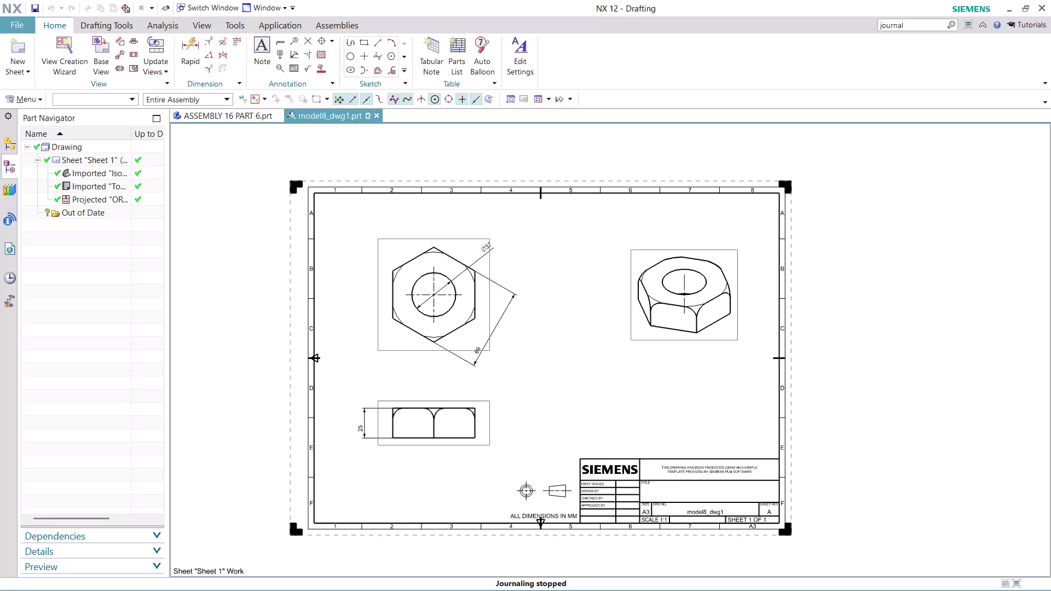
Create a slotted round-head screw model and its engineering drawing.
Close the nut drawing with all its components via Close Part > Part and Components.
click(376, 115)
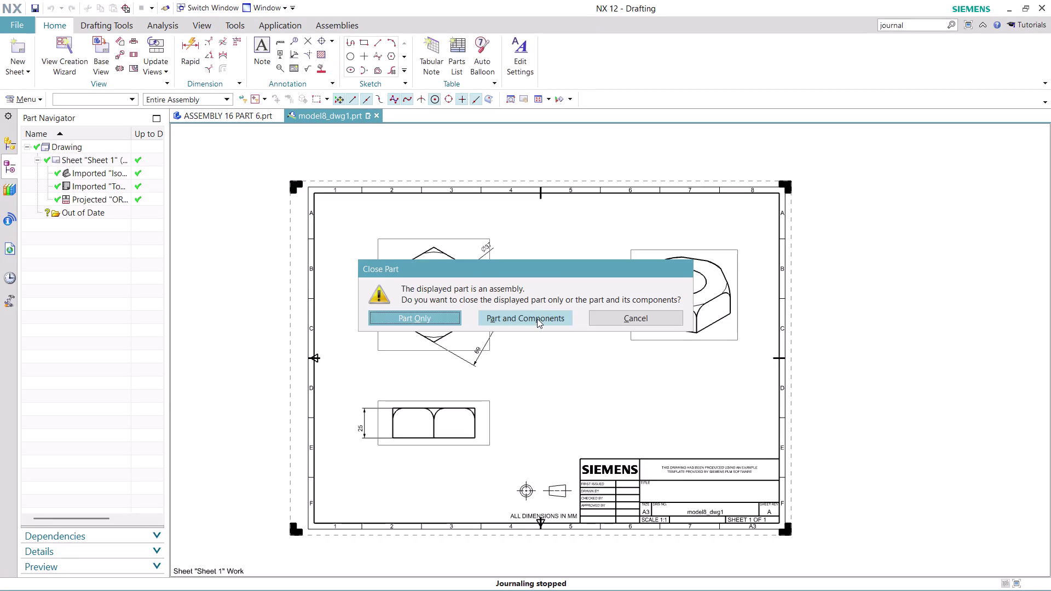
click(537, 319)
click(547, 328)
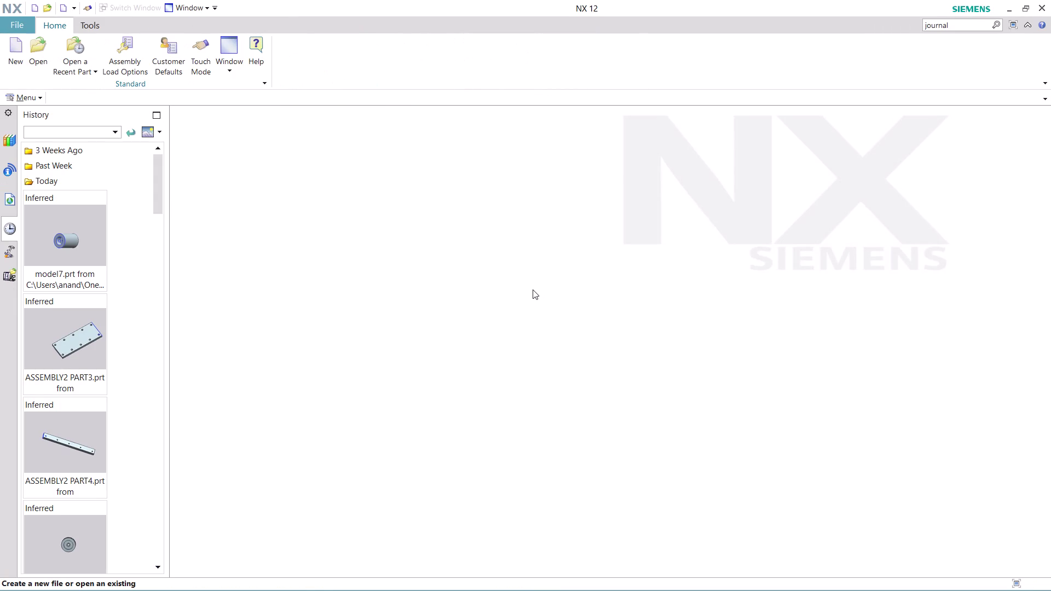
Find Record Journal through Command Finder and accept the recording warning.
click(958, 27)
key(Return)
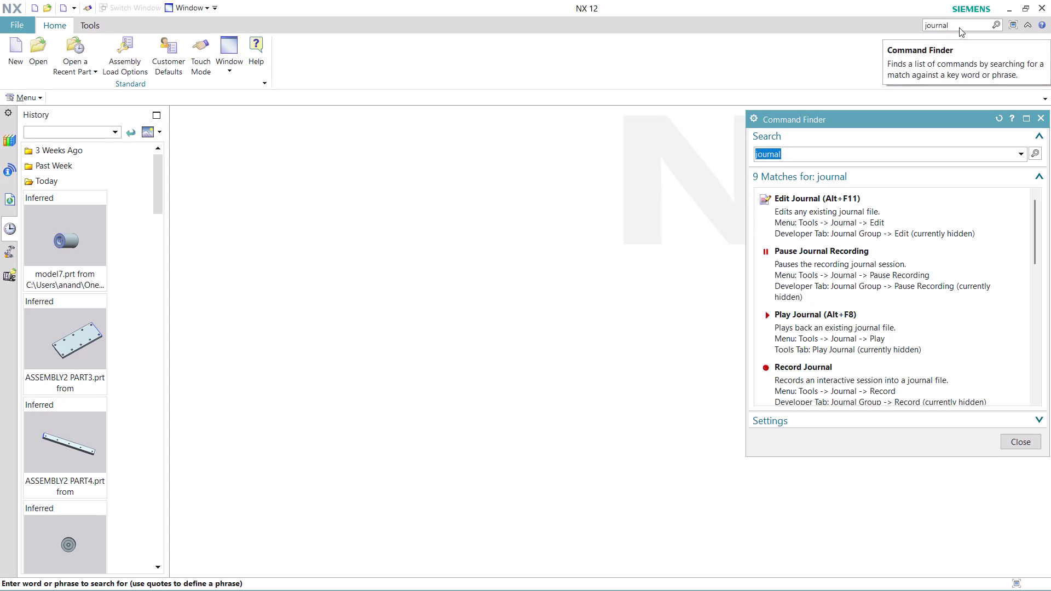
scroll(down, 3)
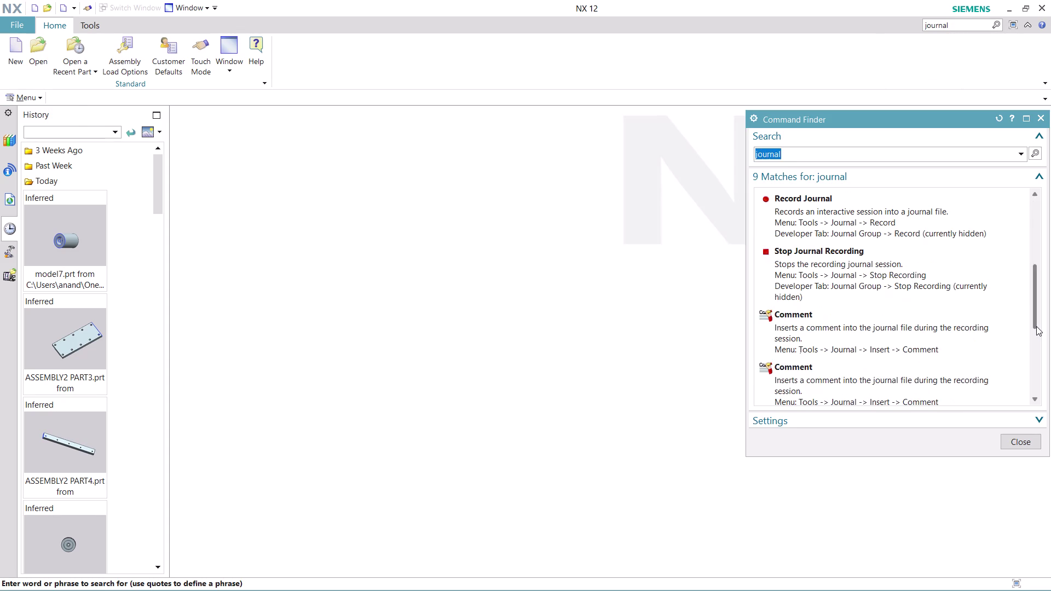
click(830, 219)
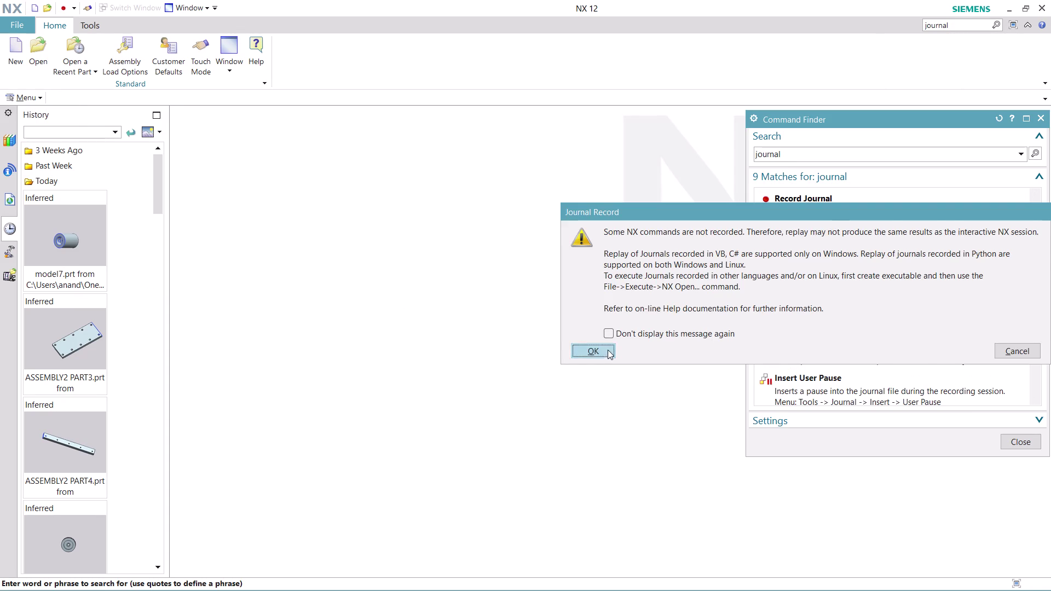
click(607, 349)
Name the journal file 'ASSEMBLY 16 PART 7' and start recording.
text(A)
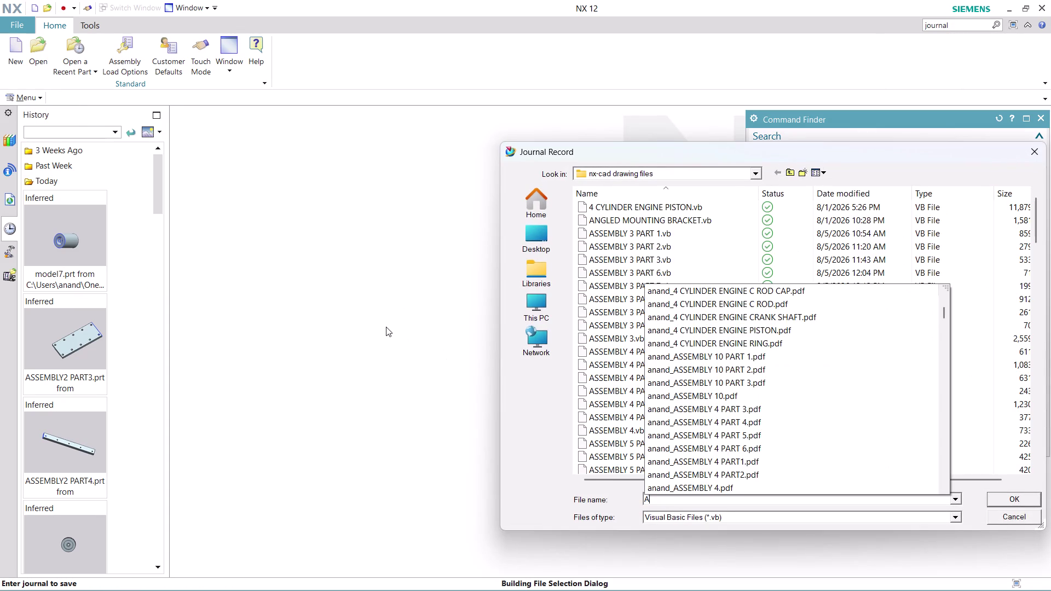
text(SS)
text(EMB)
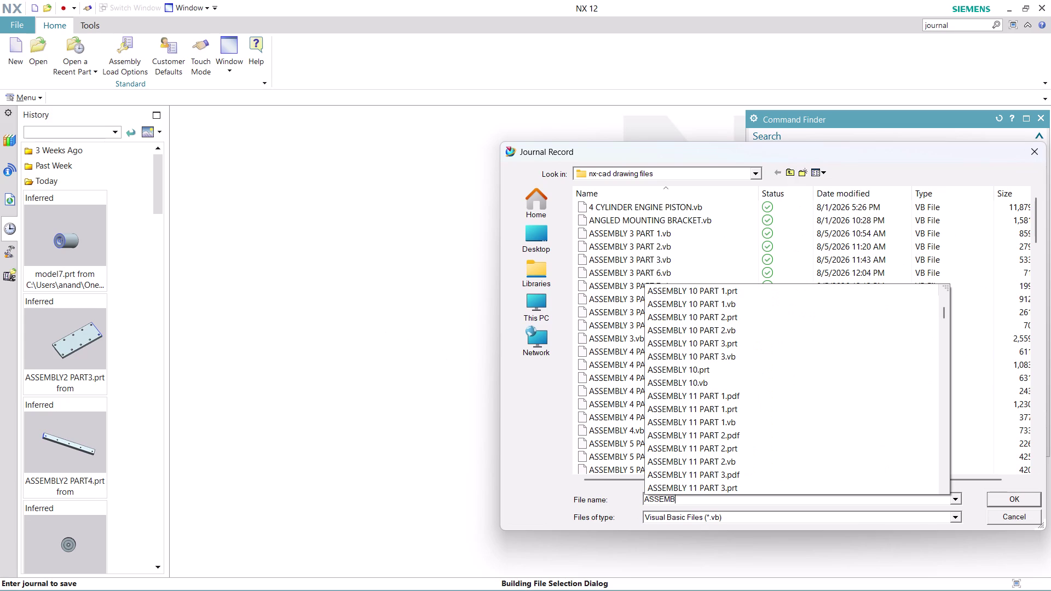
text(LY 1)
text(6)
key(space)
text(PAR)
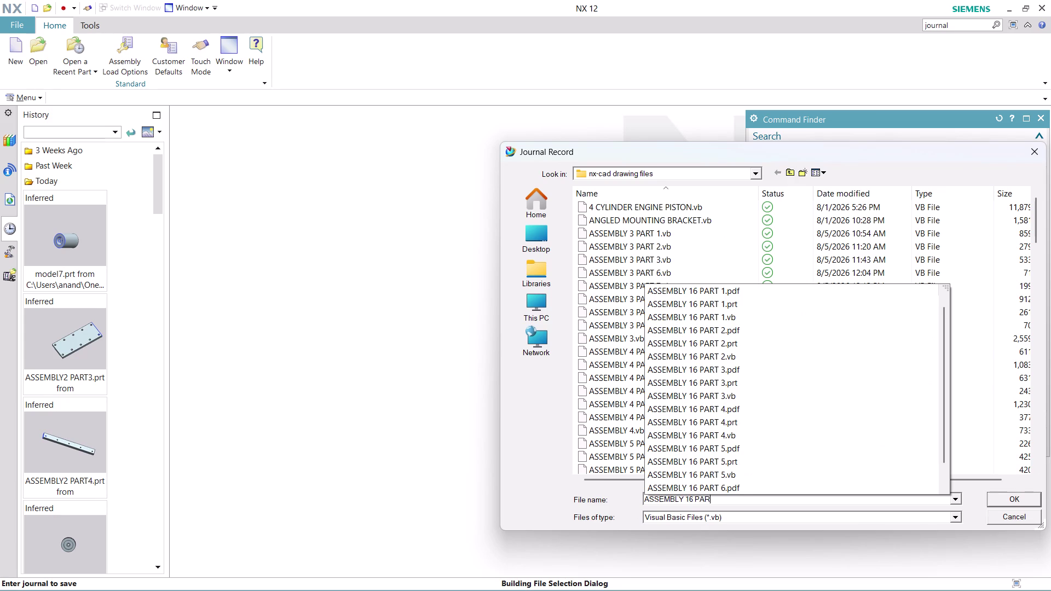
text(T)
key(space)
key(7)
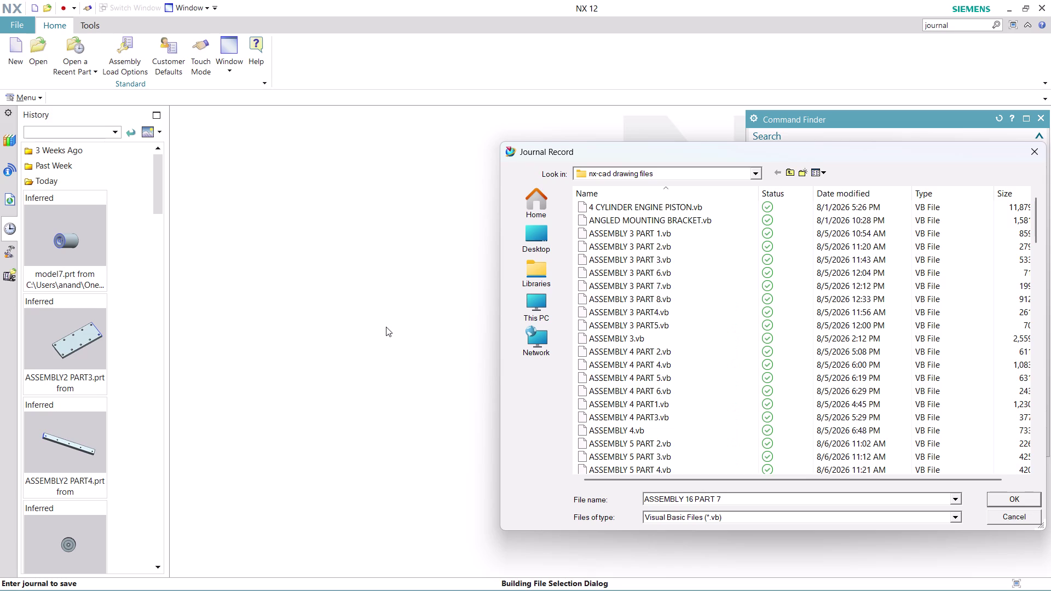
key(Return)
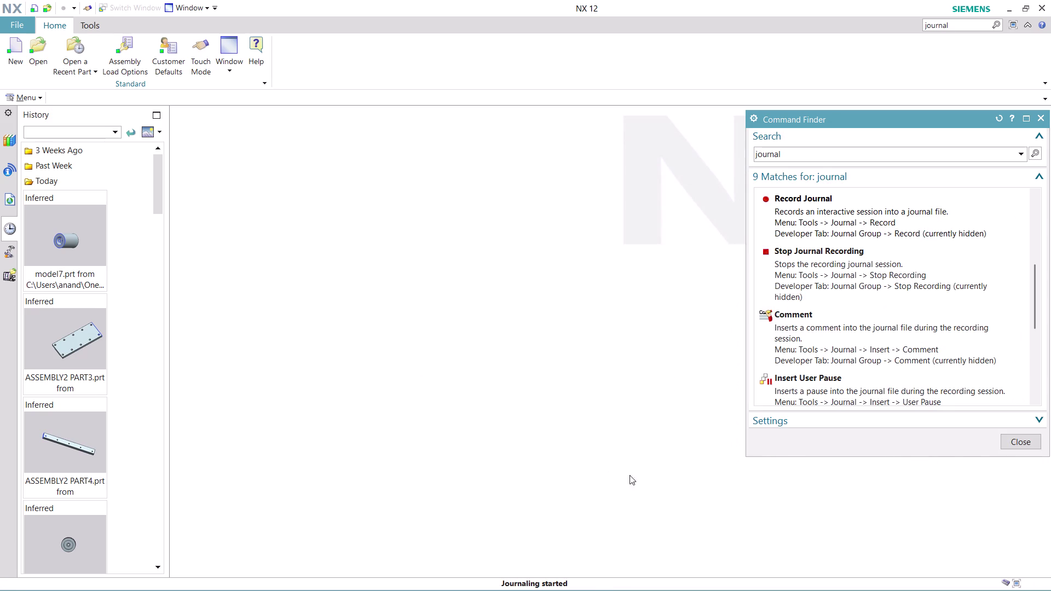
click(1019, 442)
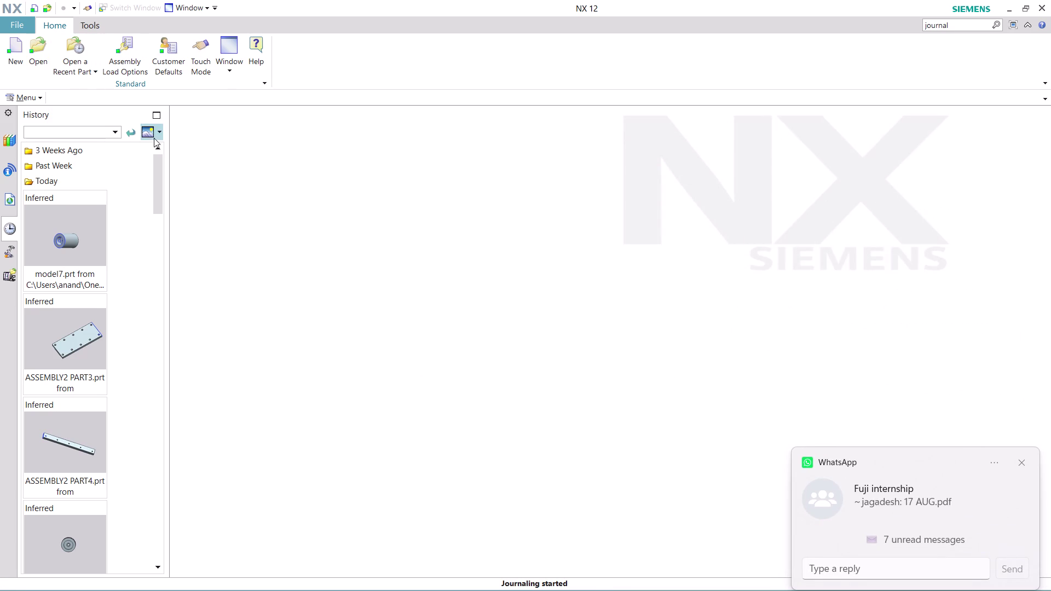
Create model part model8 from the millimetre Model template.
click(12, 60)
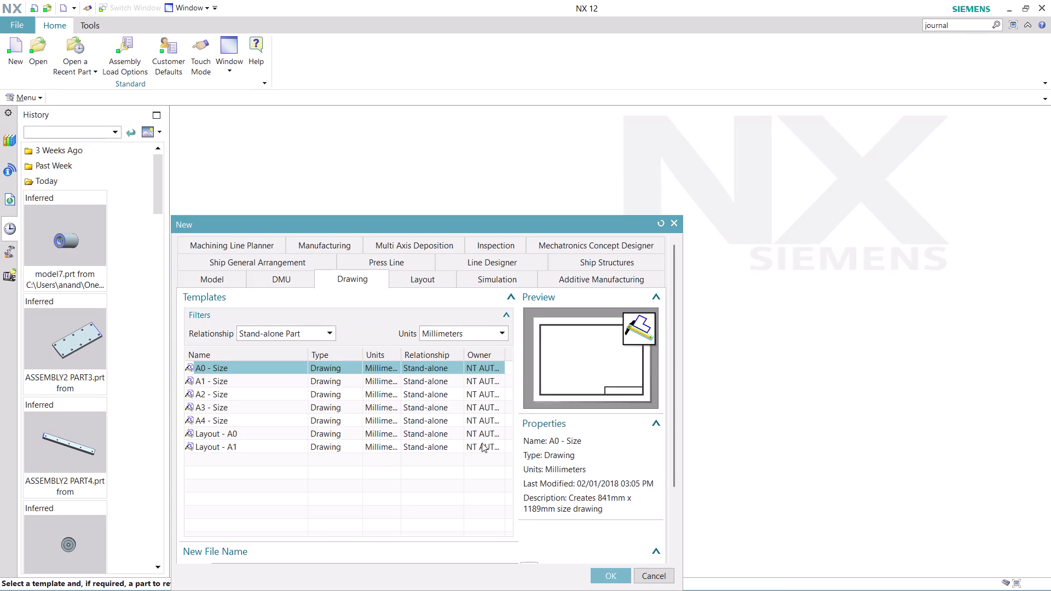
click(208, 280)
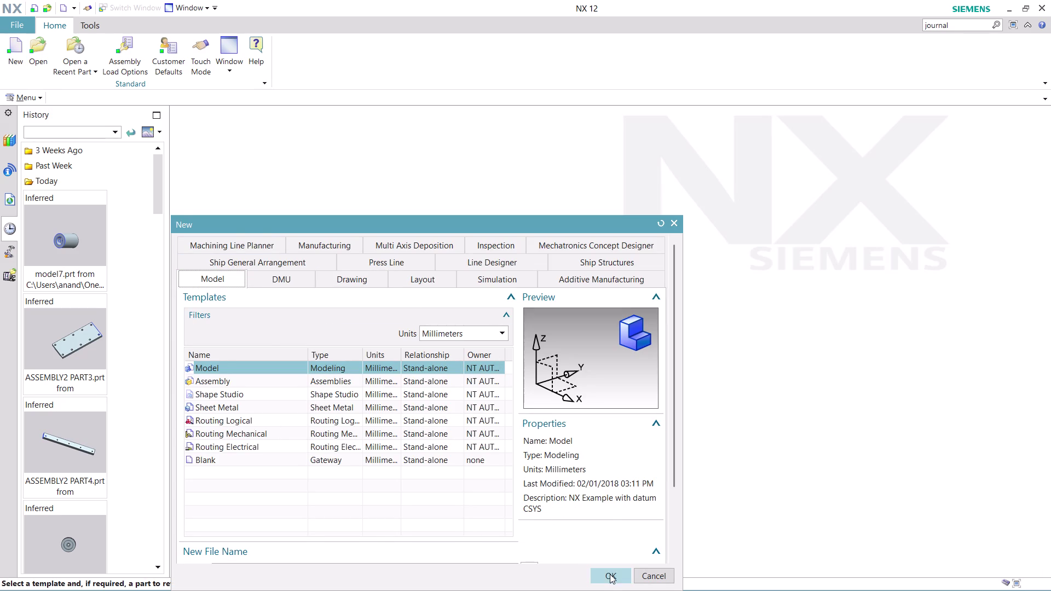
click(606, 577)
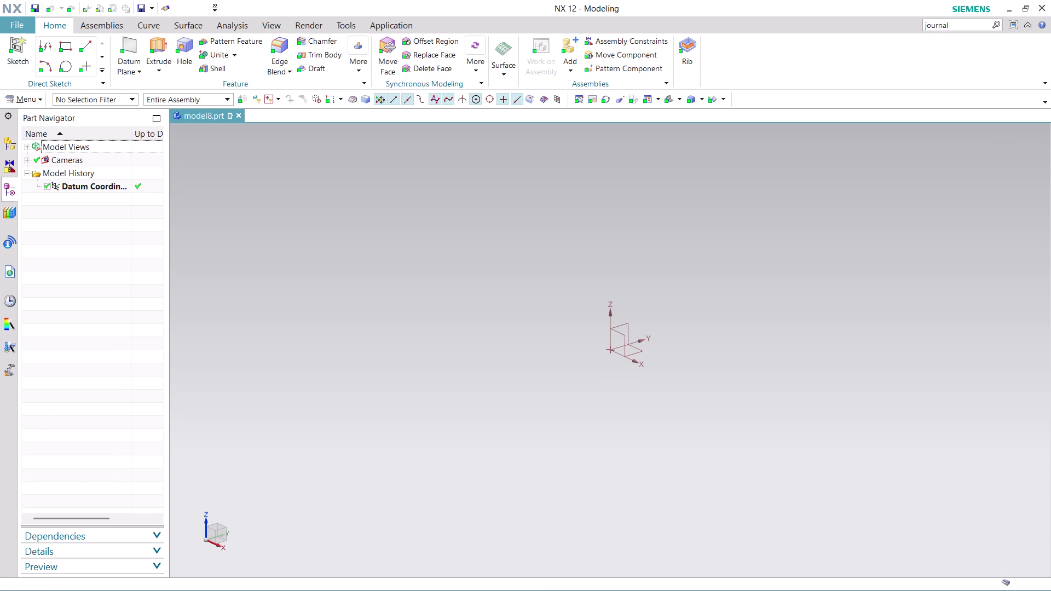
click(22, 100)
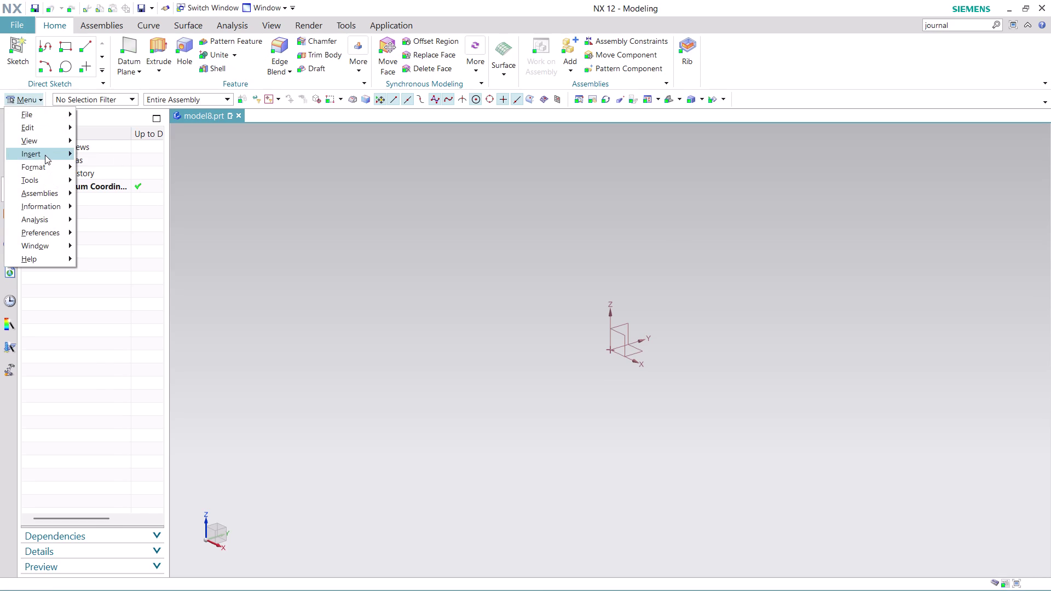
Create Sketch (1) on the XY plane, Y-axis oriented, at the origin.
click(149, 168)
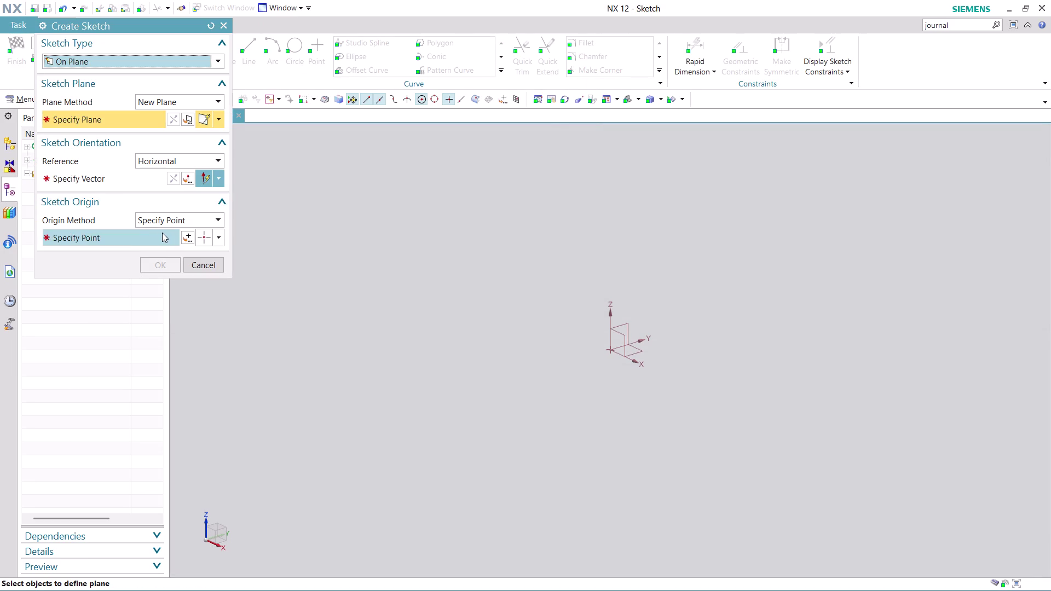
click(637, 350)
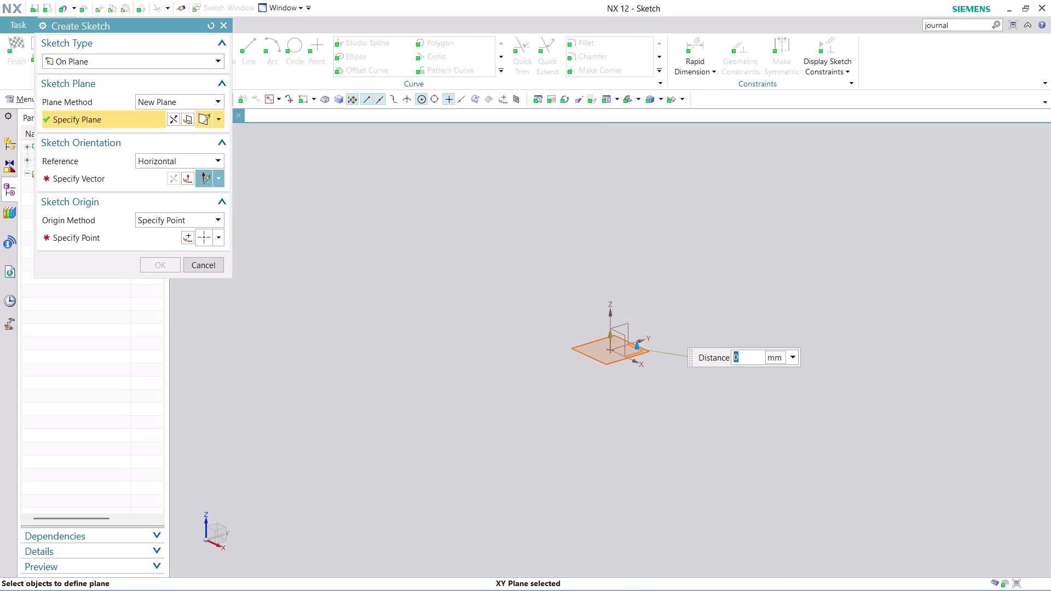
click(128, 186)
click(632, 340)
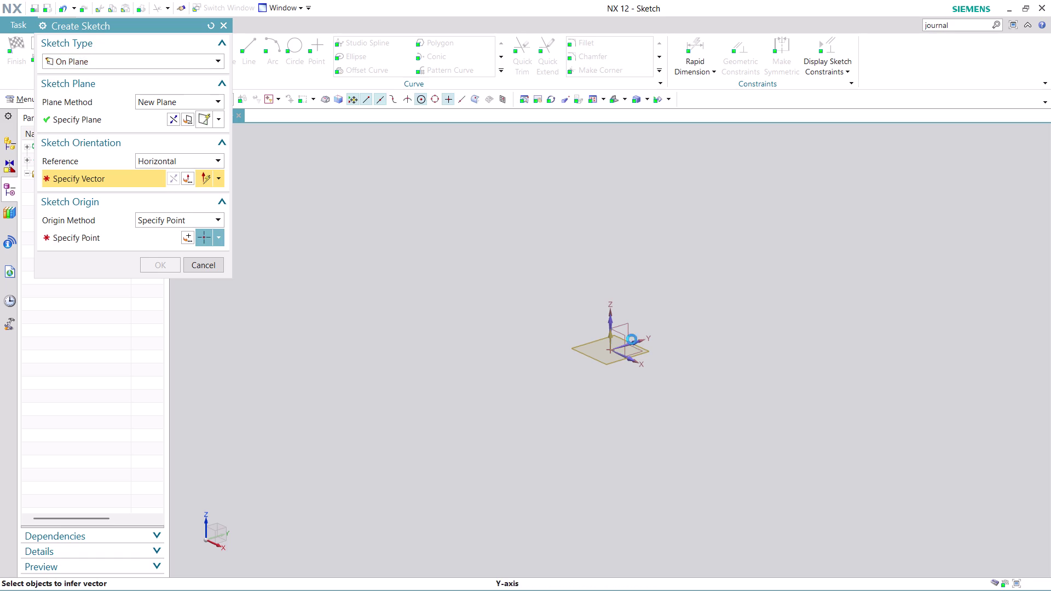
click(185, 230)
click(185, 233)
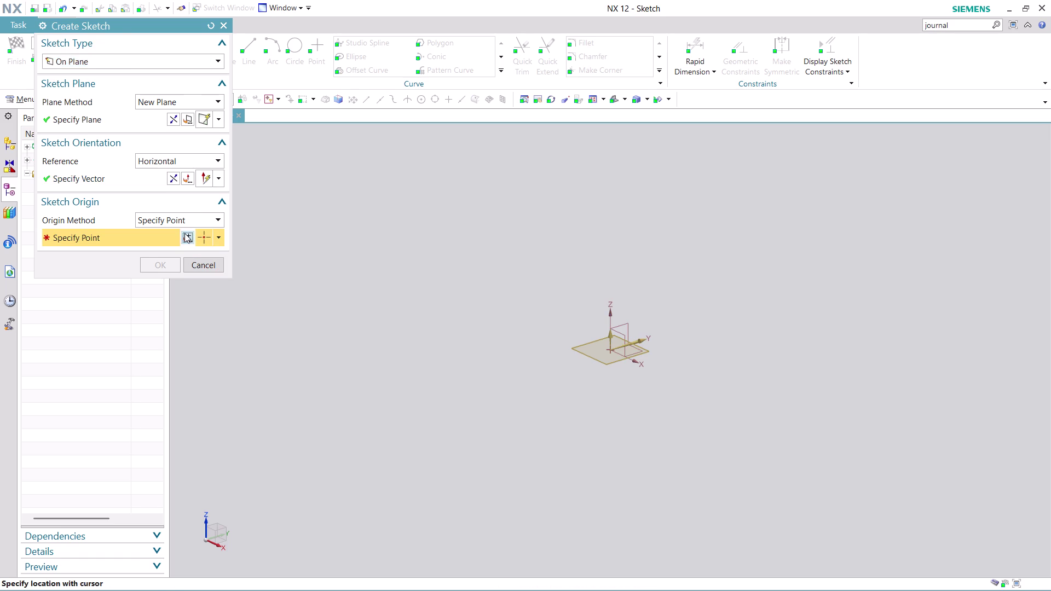
click(171, 262)
click(167, 263)
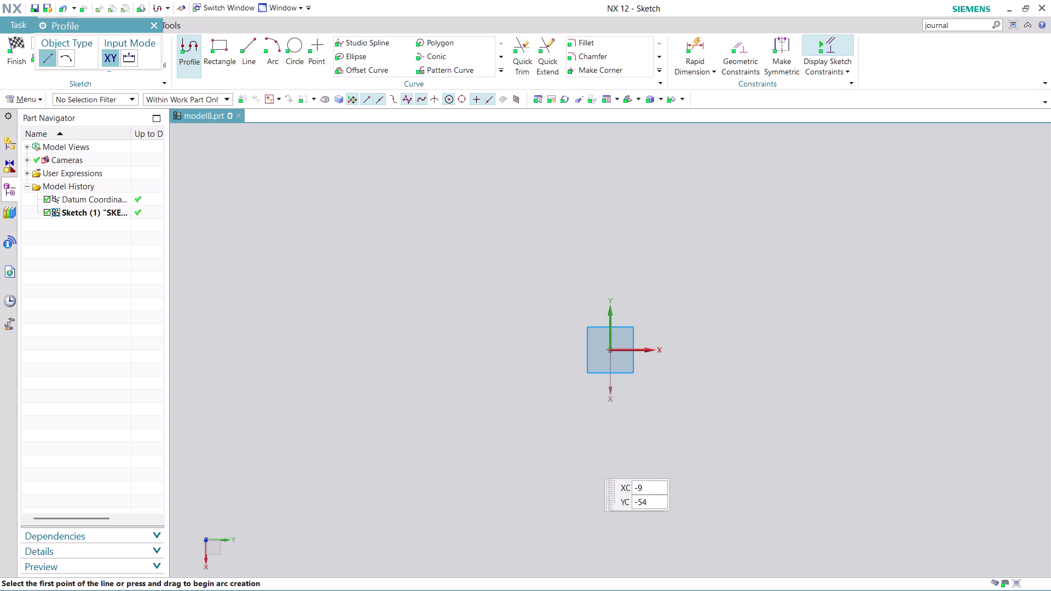
Start a circle with its centre snapped to the sketch origin.
scroll(up, 3)
scroll(up, 3)
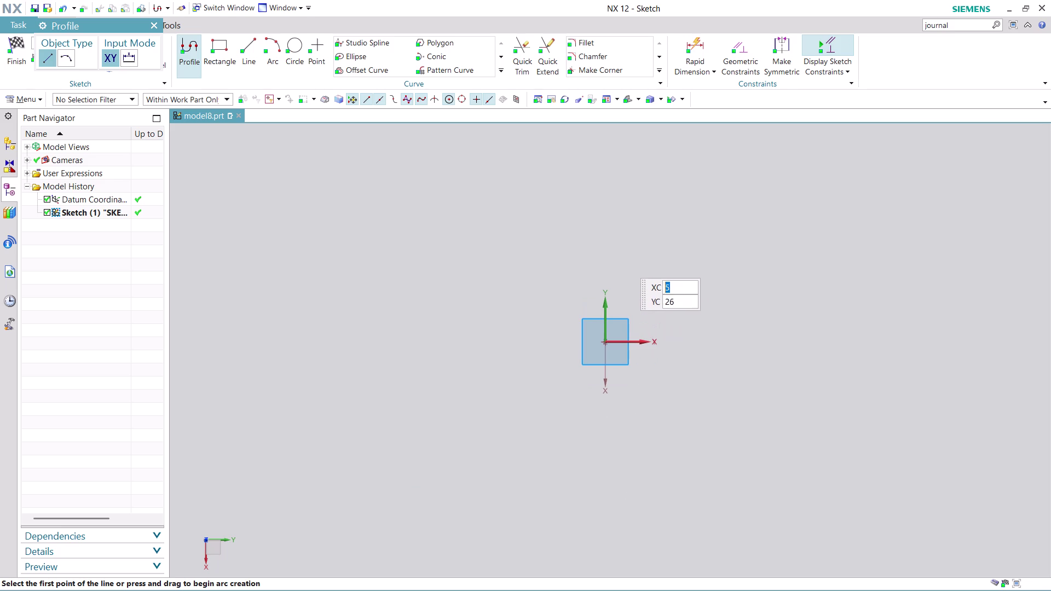
click(295, 44)
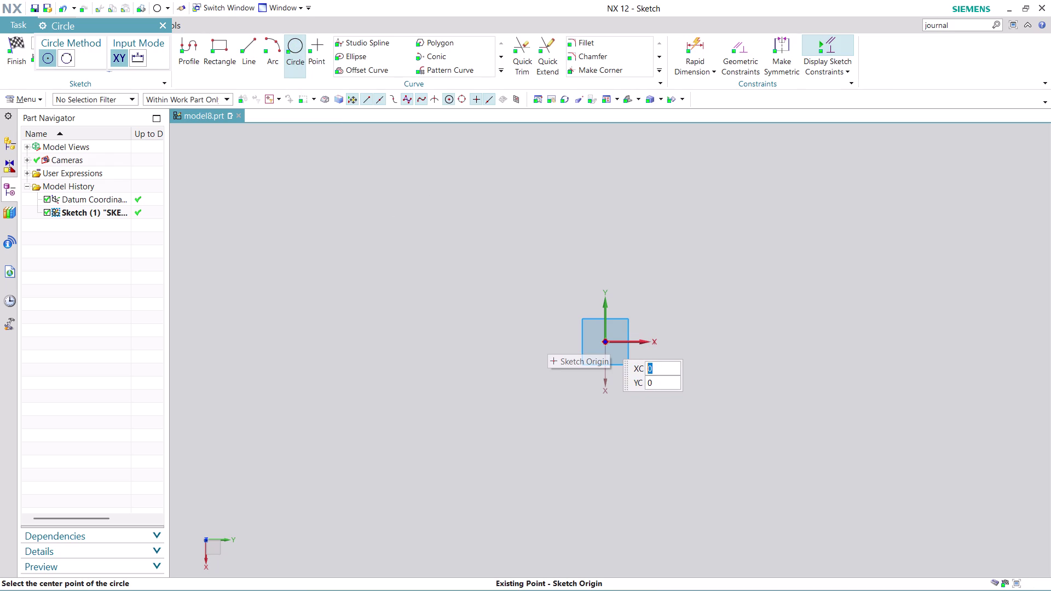
click(605, 341)
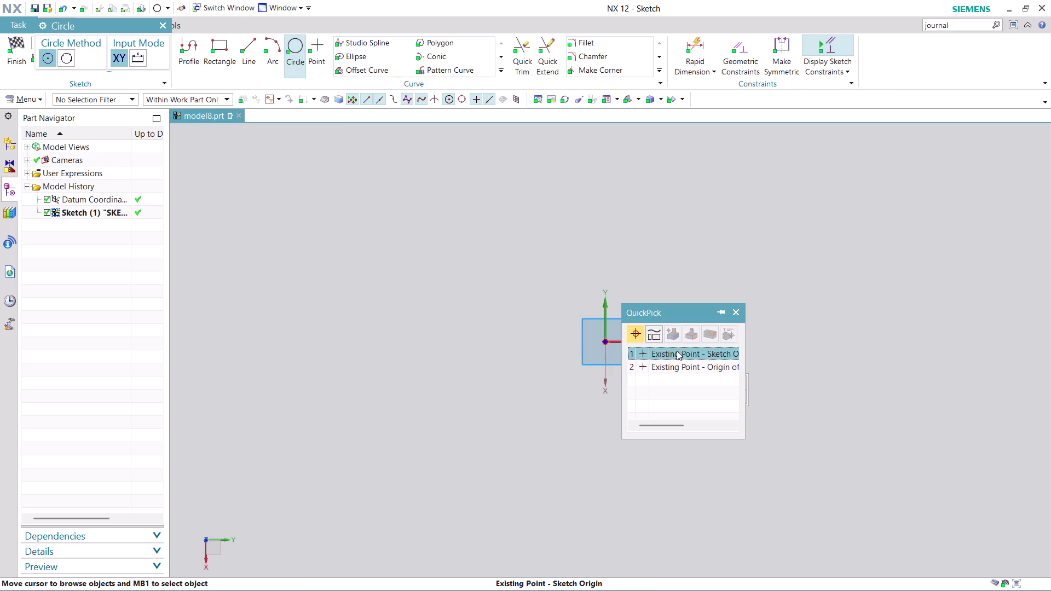
click(686, 352)
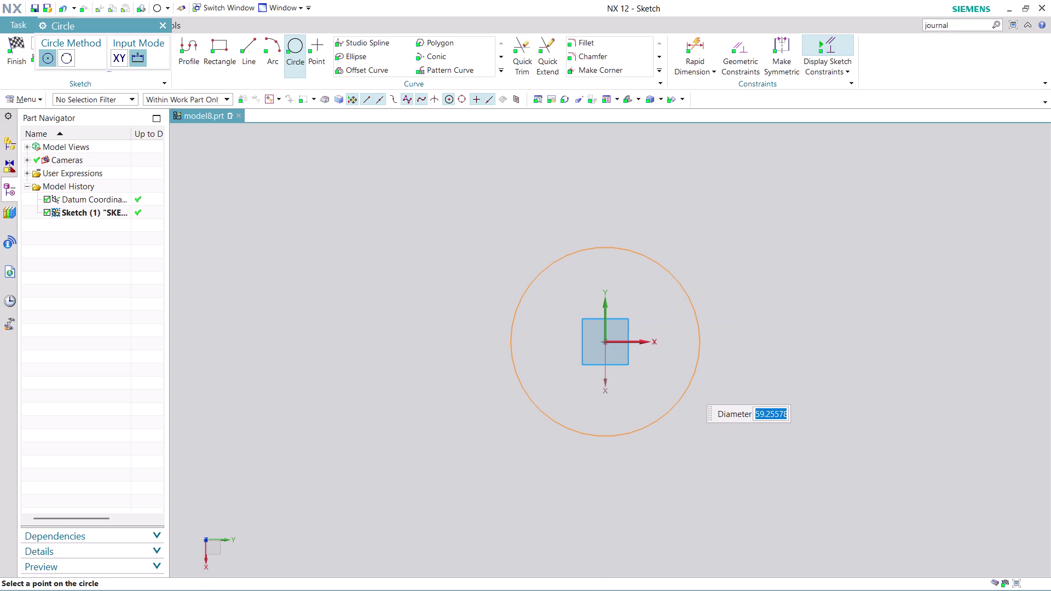
Give the circle a 30 mm diameter and exit the circle tool.
key(Page_Down)
key(Insert)
key(Page_Down)
key(Page_Down)
key(Page_Down)
text(30)
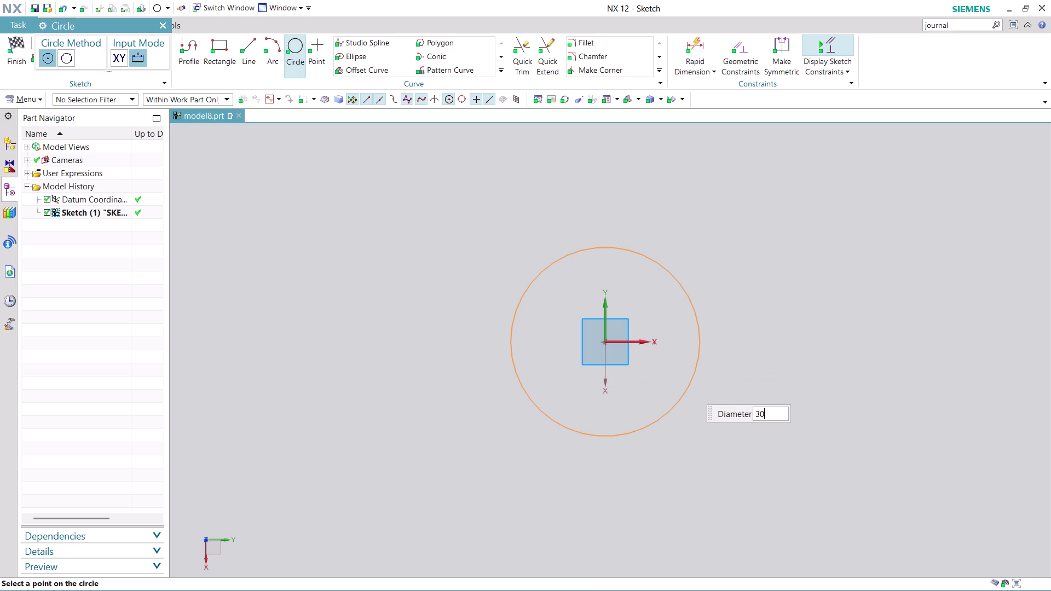
key(Return)
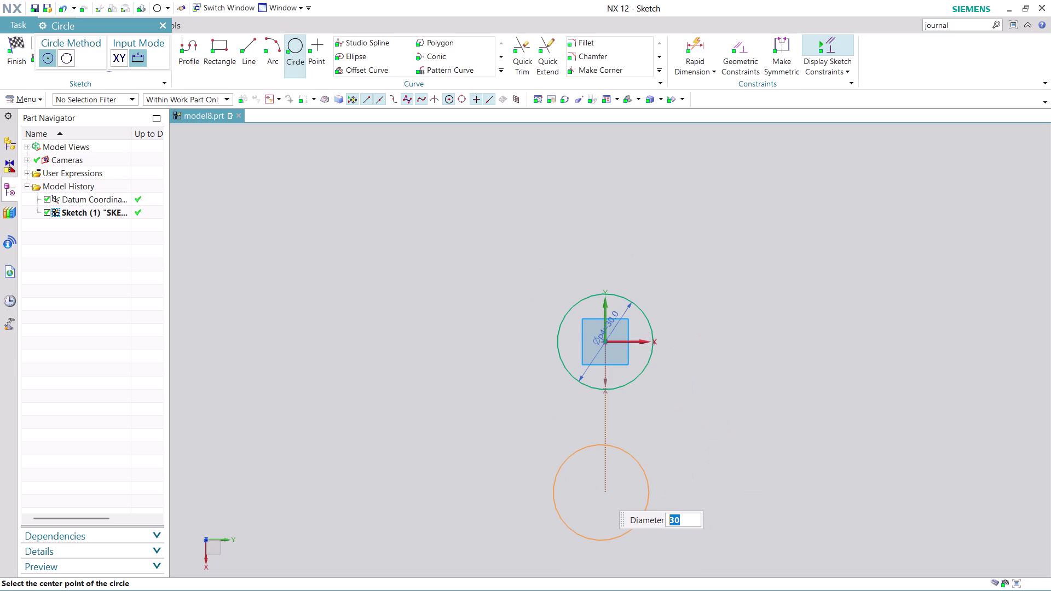
key(Escape)
scroll(up, 3)
scroll(down, 3)
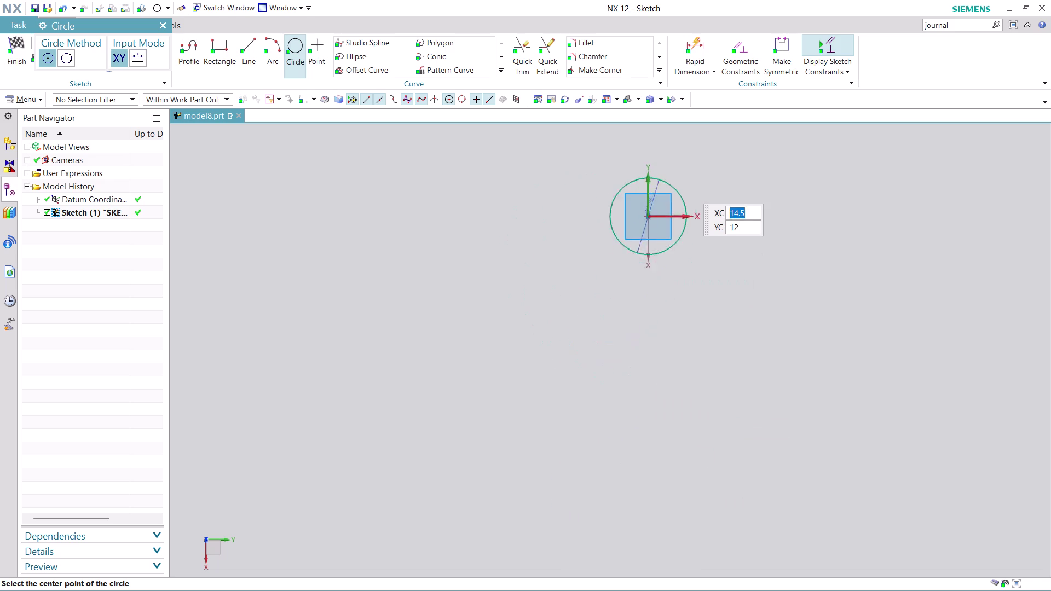
scroll(down, 3)
scroll(up, 3)
scroll(up, 3)
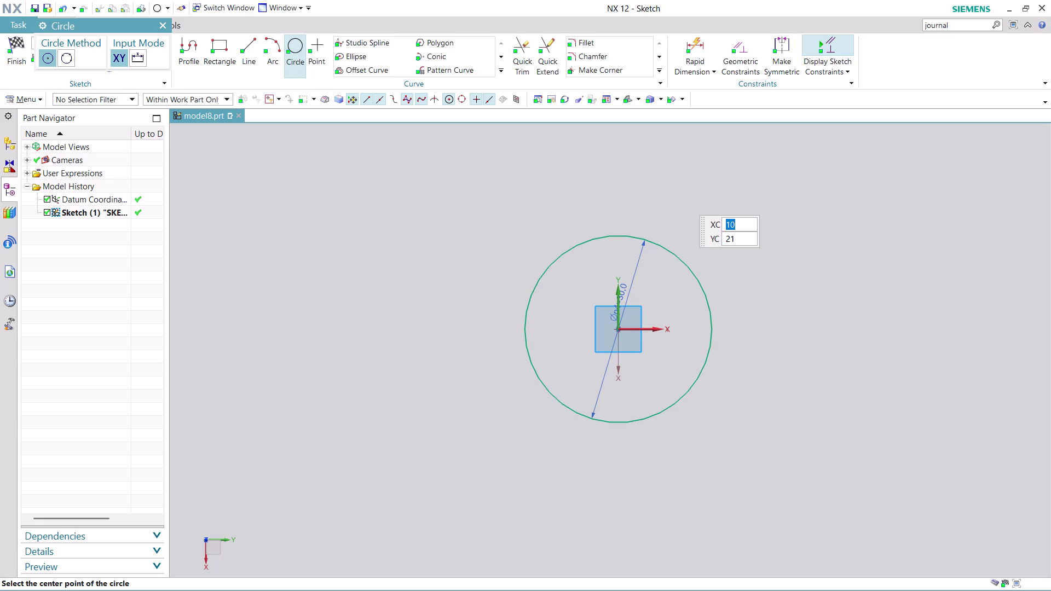
click(254, 45)
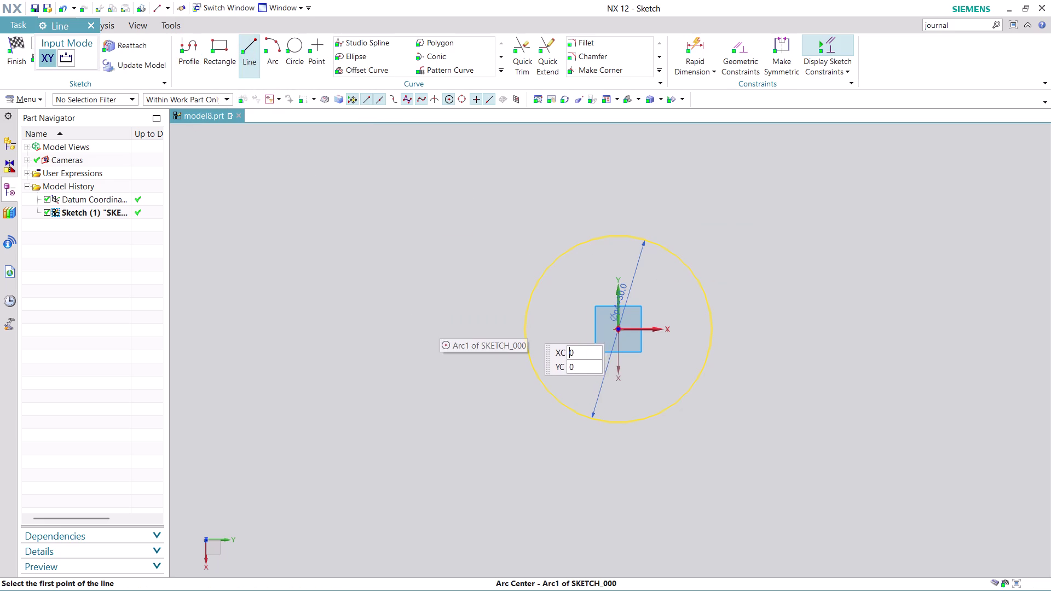
Draw a 22.5 mm line along X from the circle centre.
click(620, 331)
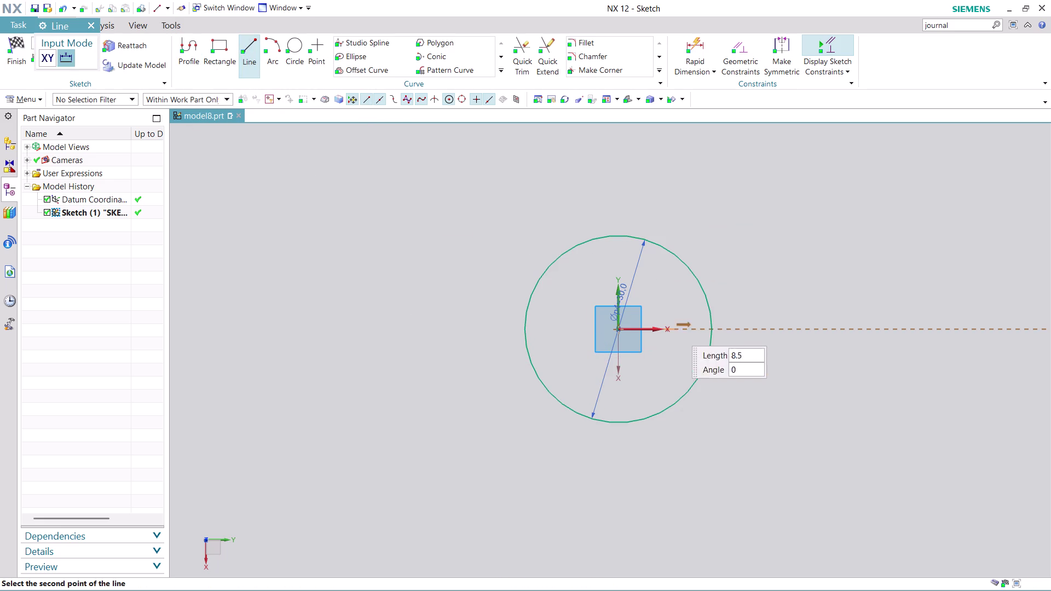
click(758, 327)
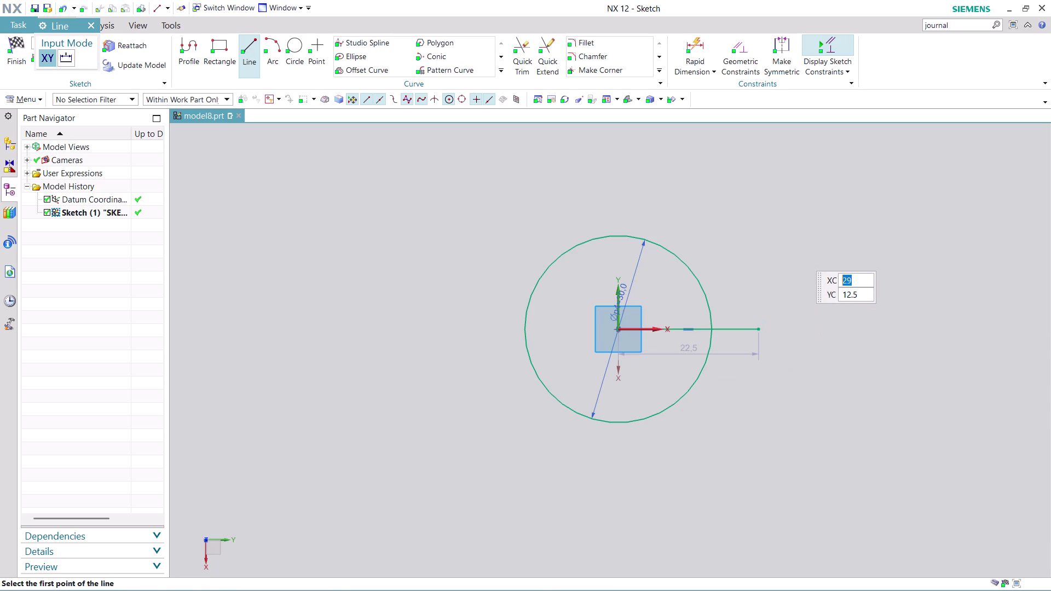
key(Escape)
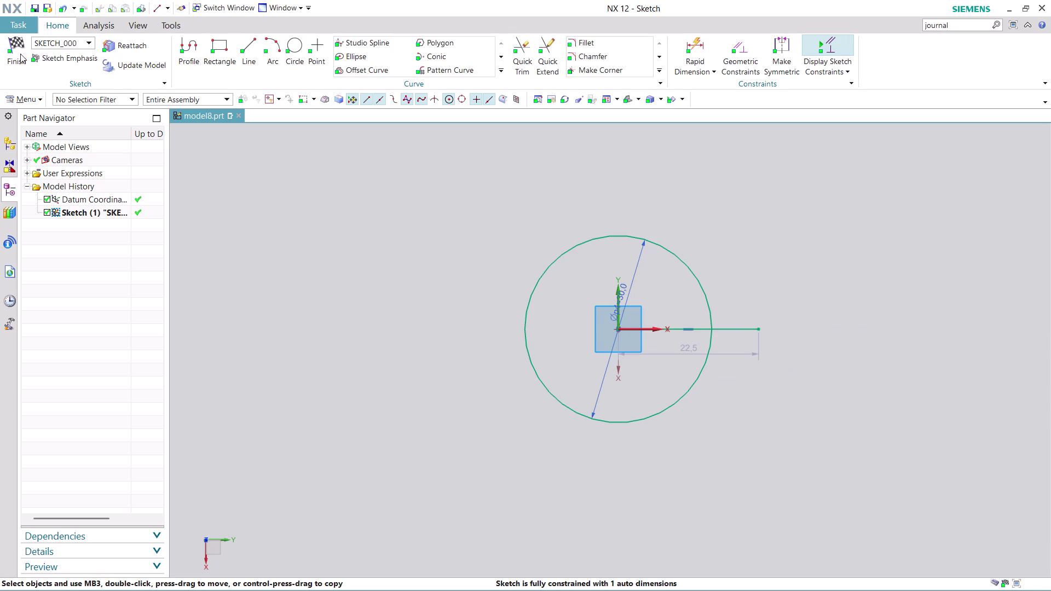
Draw a 24 mm vertical line upward from the circle centre.
click(254, 45)
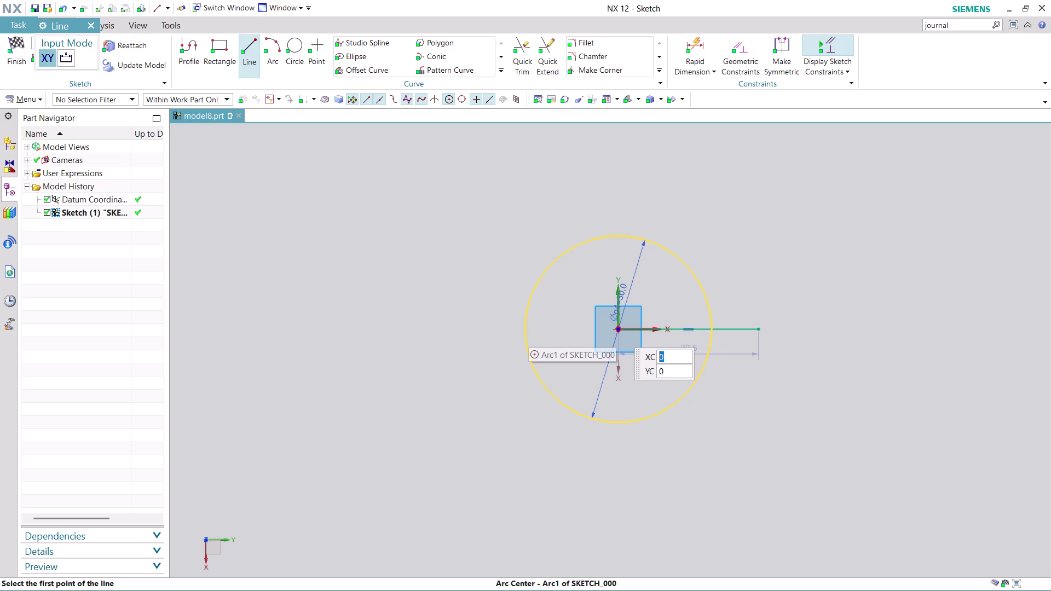
click(616, 330)
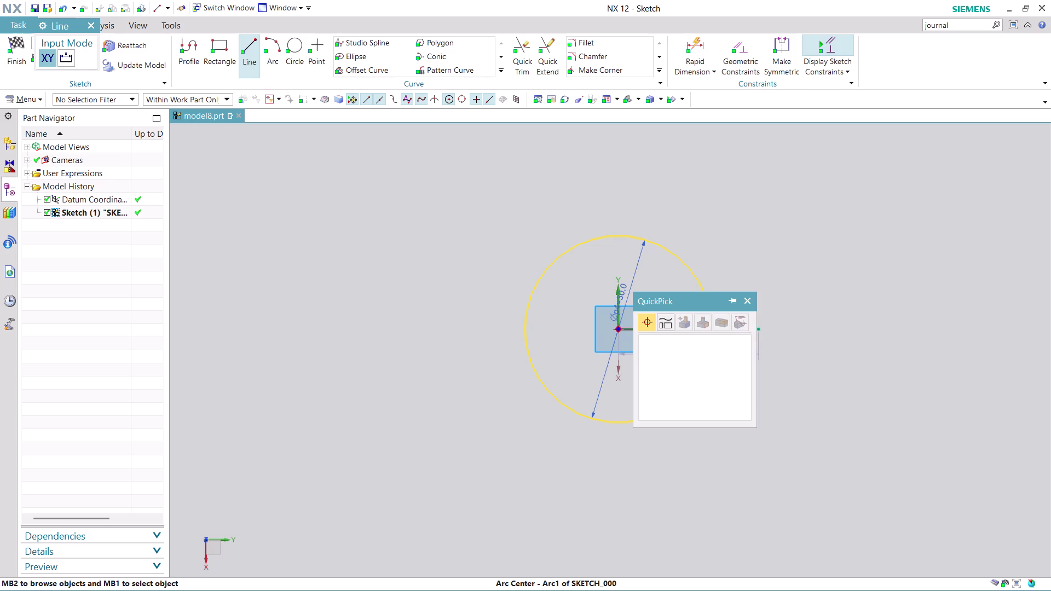
click(686, 342)
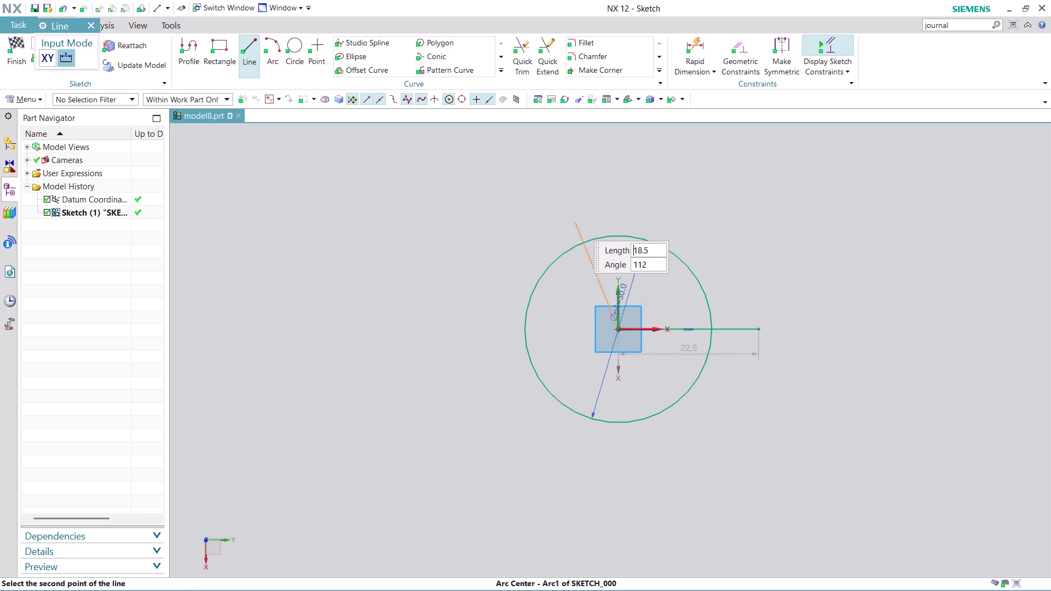
click(617, 178)
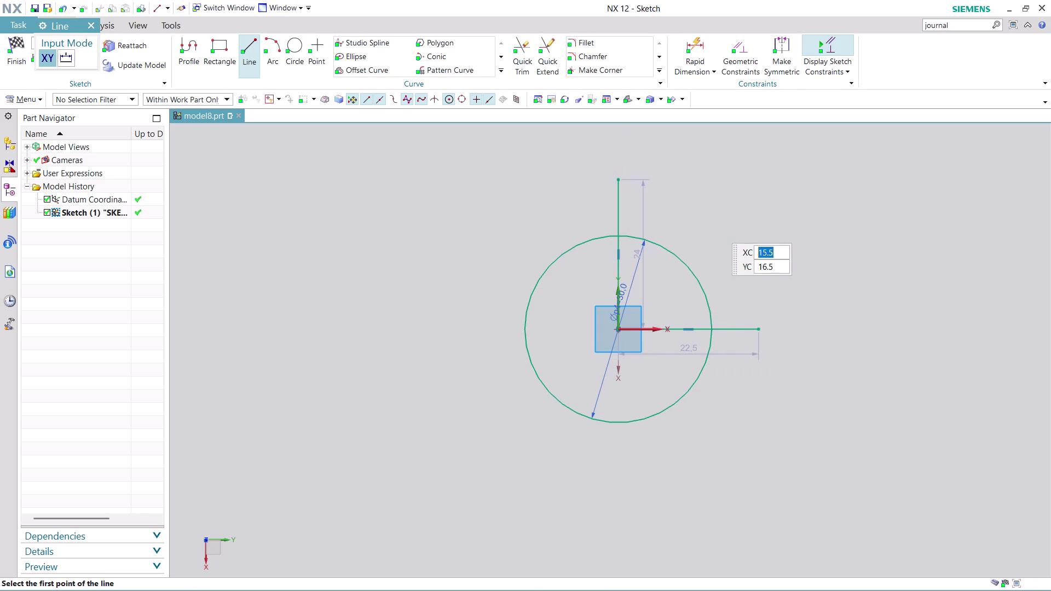
key(Escape)
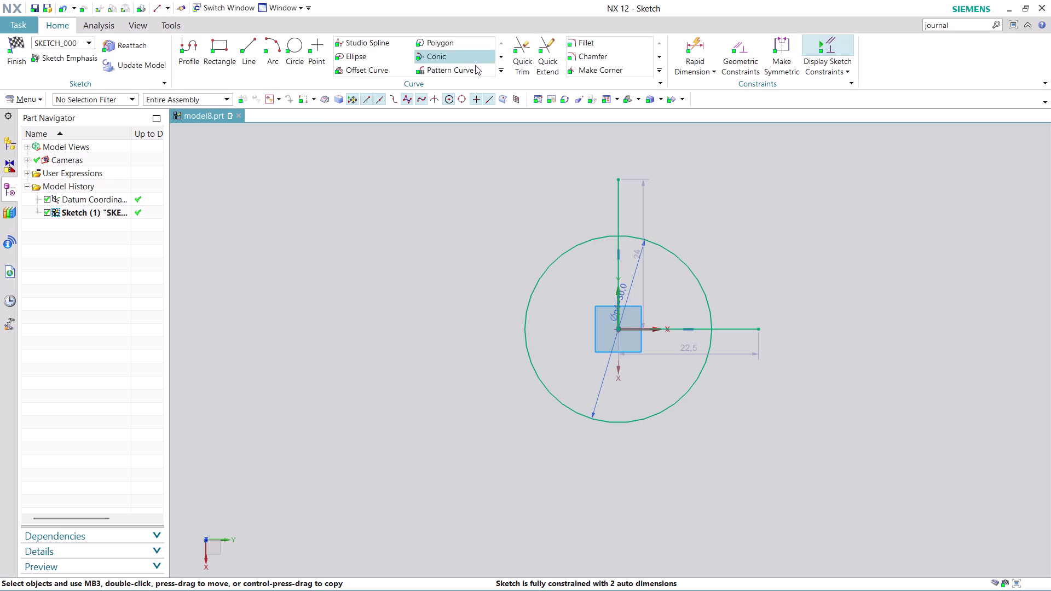
click(527, 49)
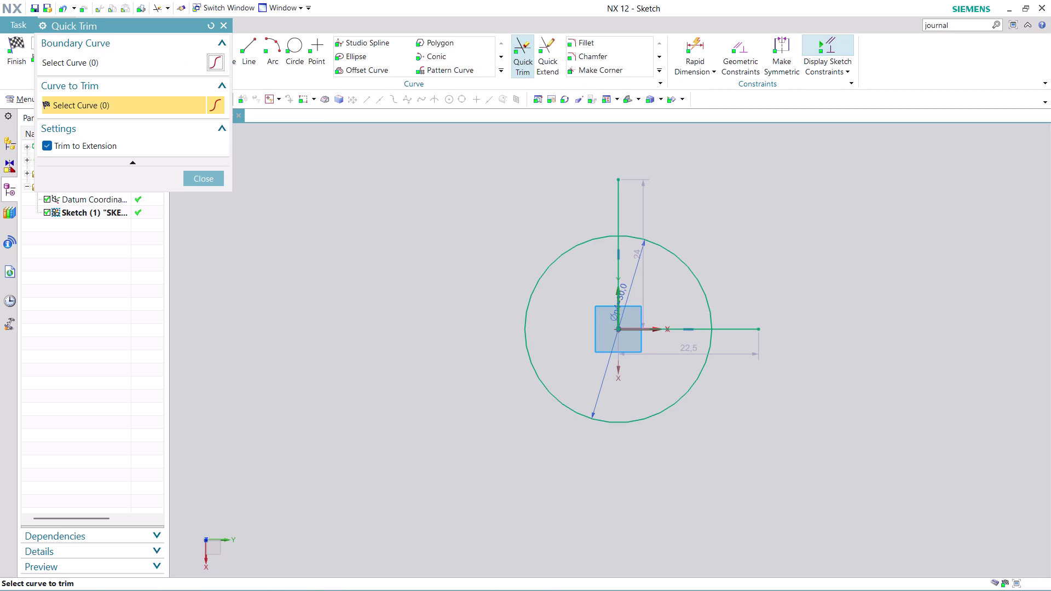
Trim the circle to its upper-right quarter and cut both lines back to the arc.
click(532, 293)
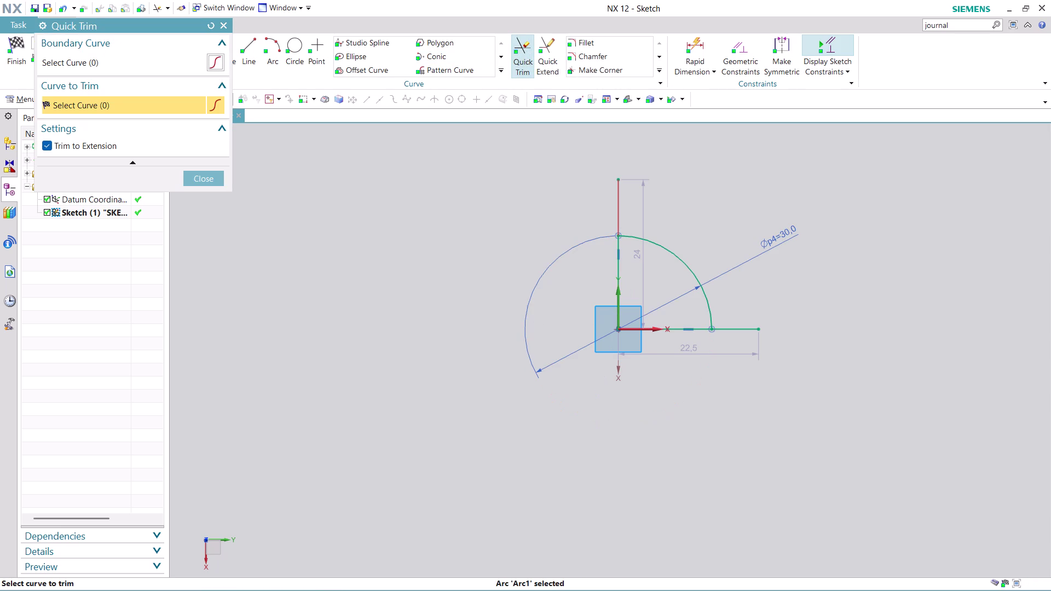
click(620, 199)
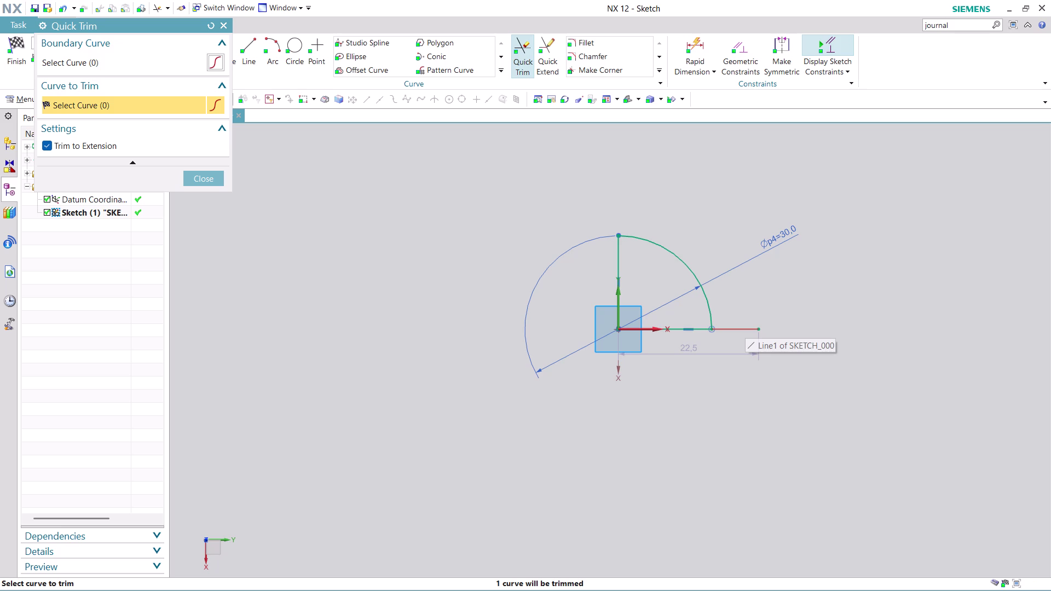
click(745, 324)
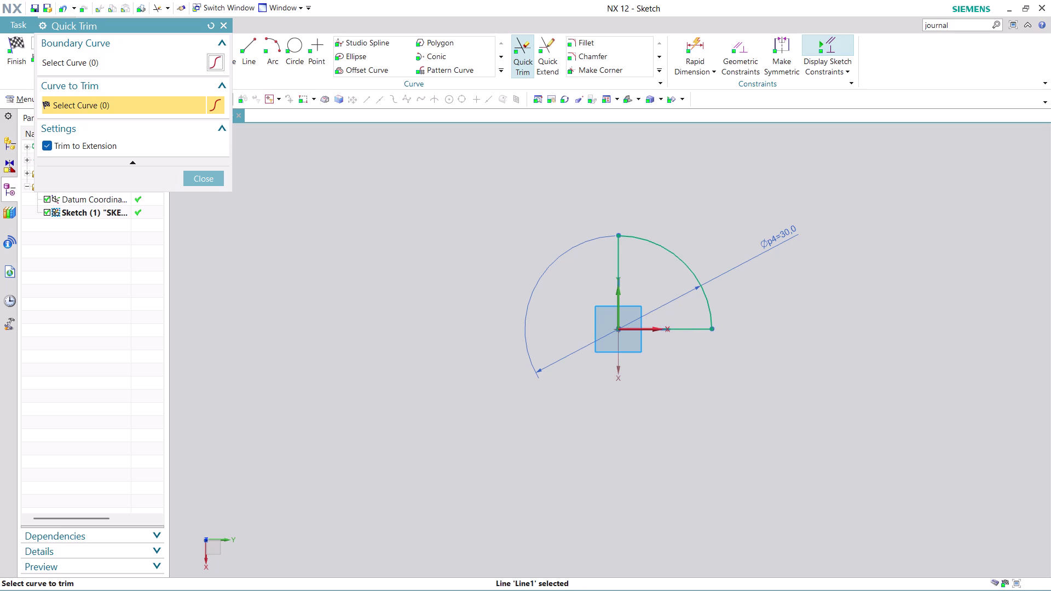
click(213, 181)
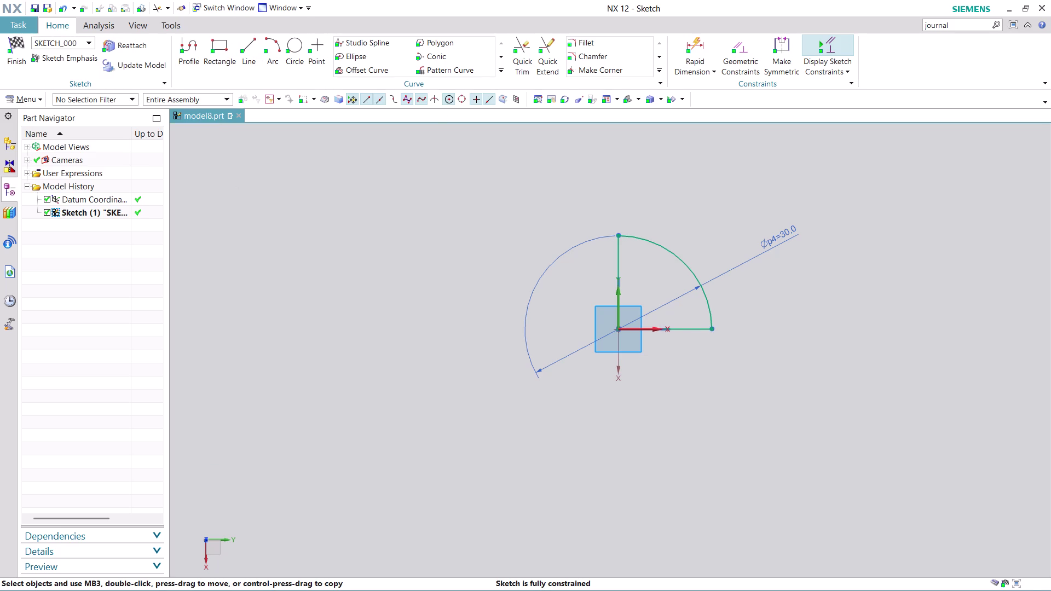
click(251, 41)
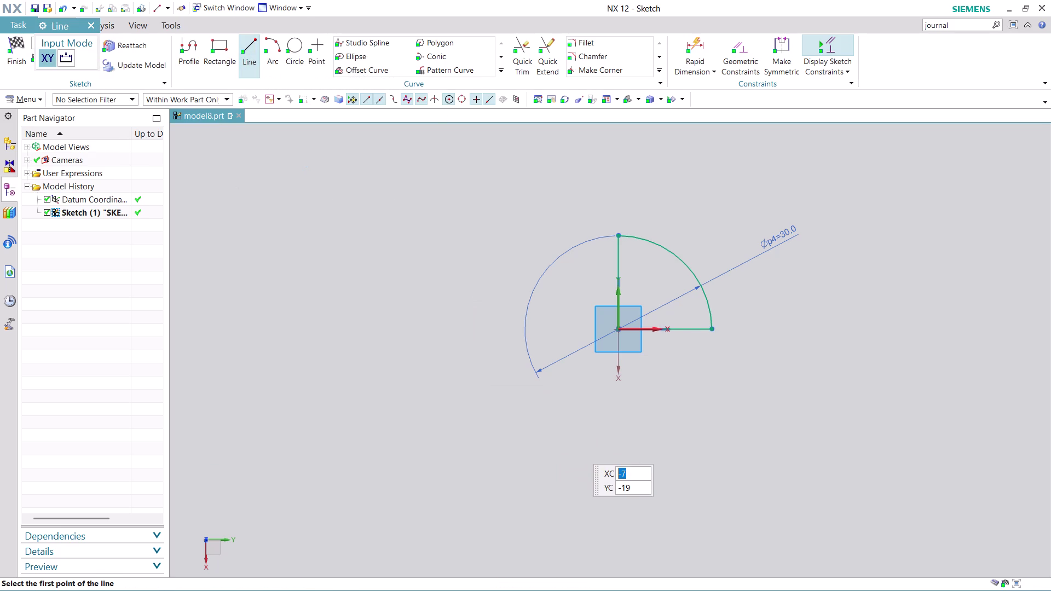
Draw a 38 mm downward shank line with the Profile tool.
key(Escape)
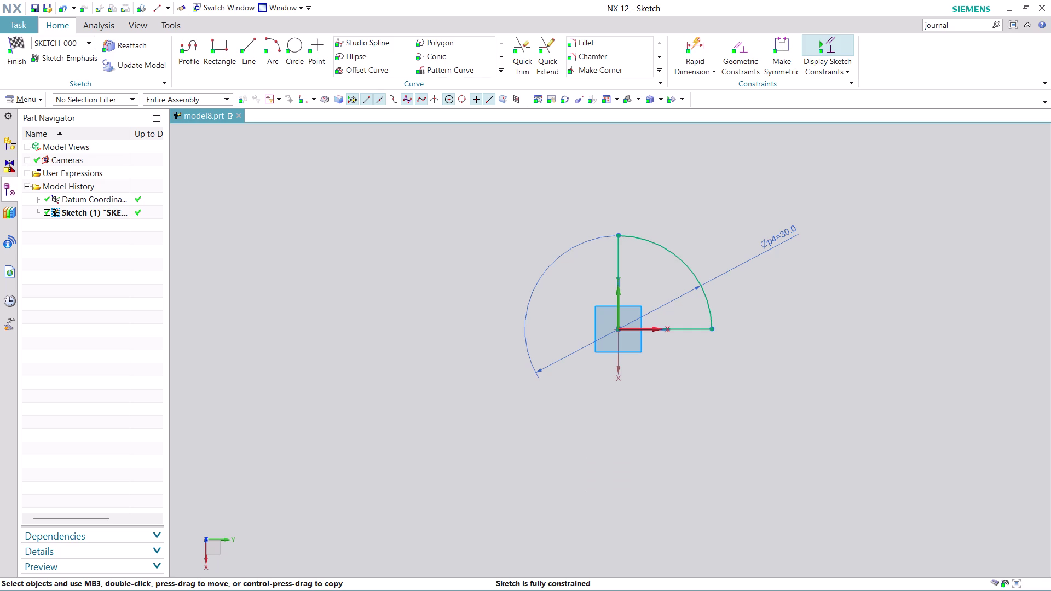
click(193, 47)
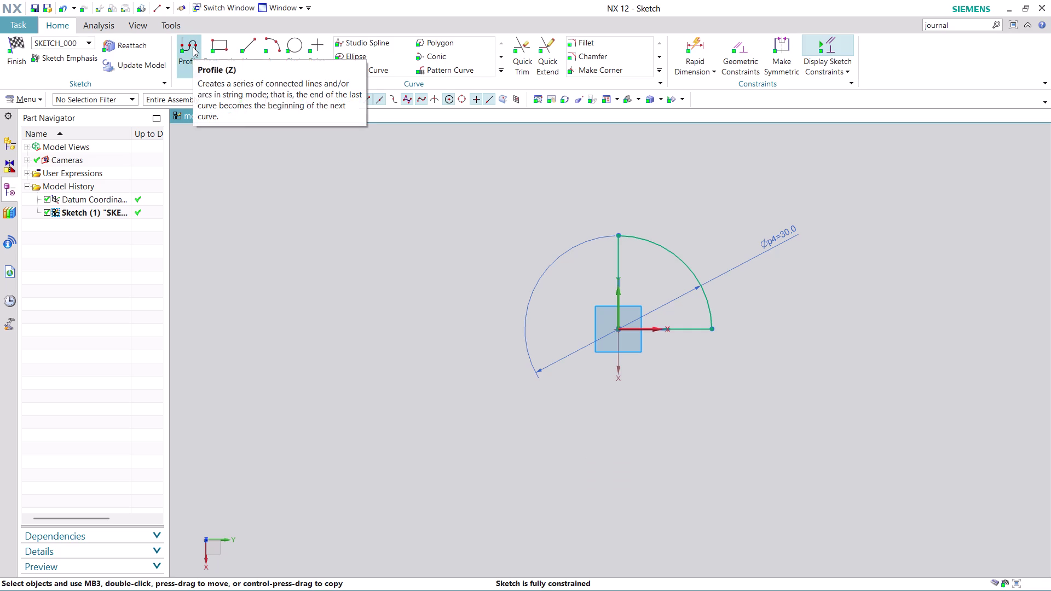
click(681, 331)
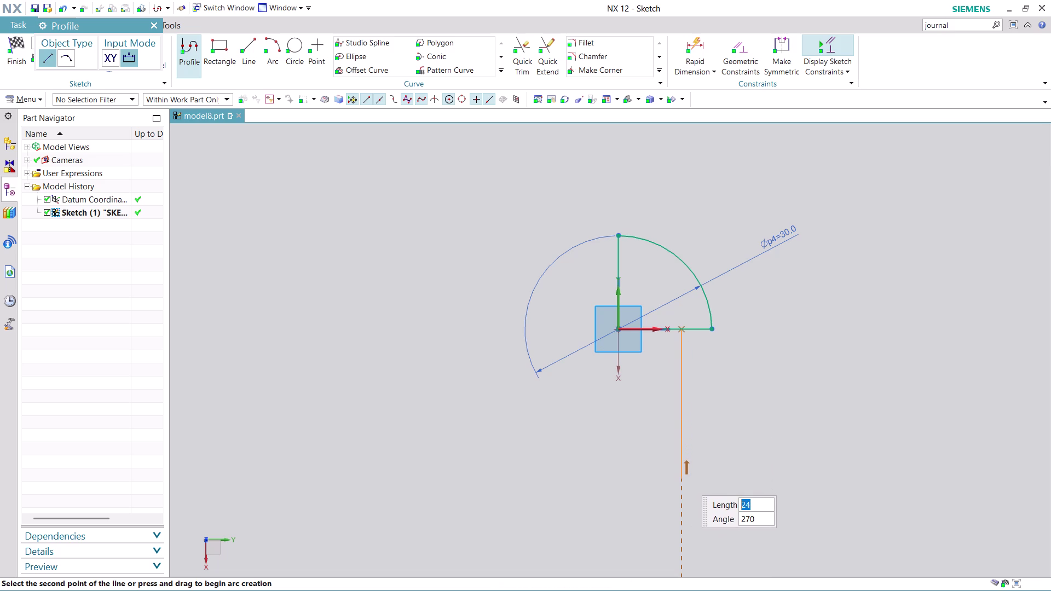
text(38)
key(Return)
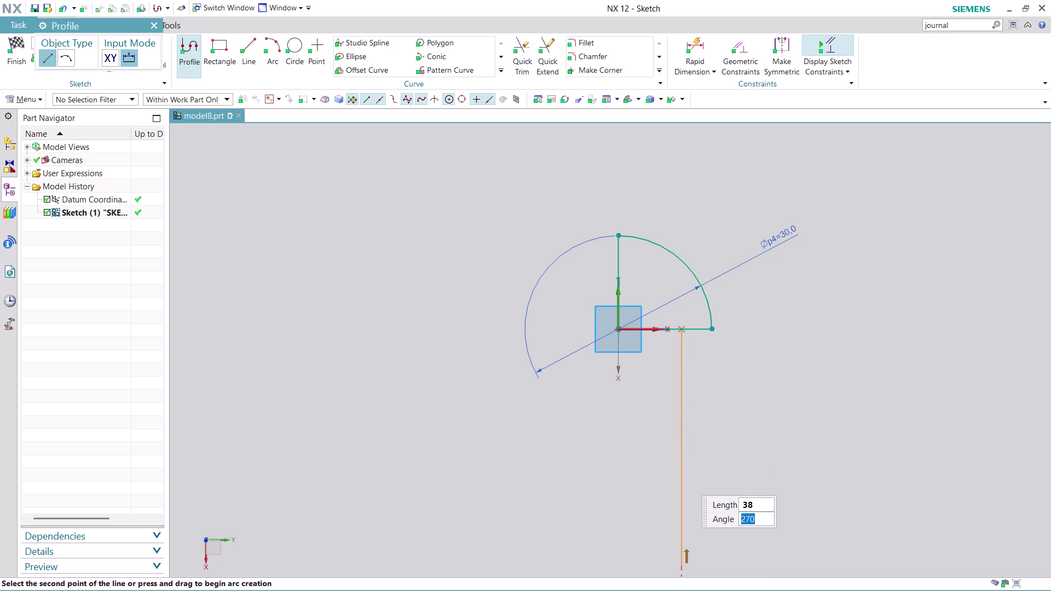
scroll(down, 3)
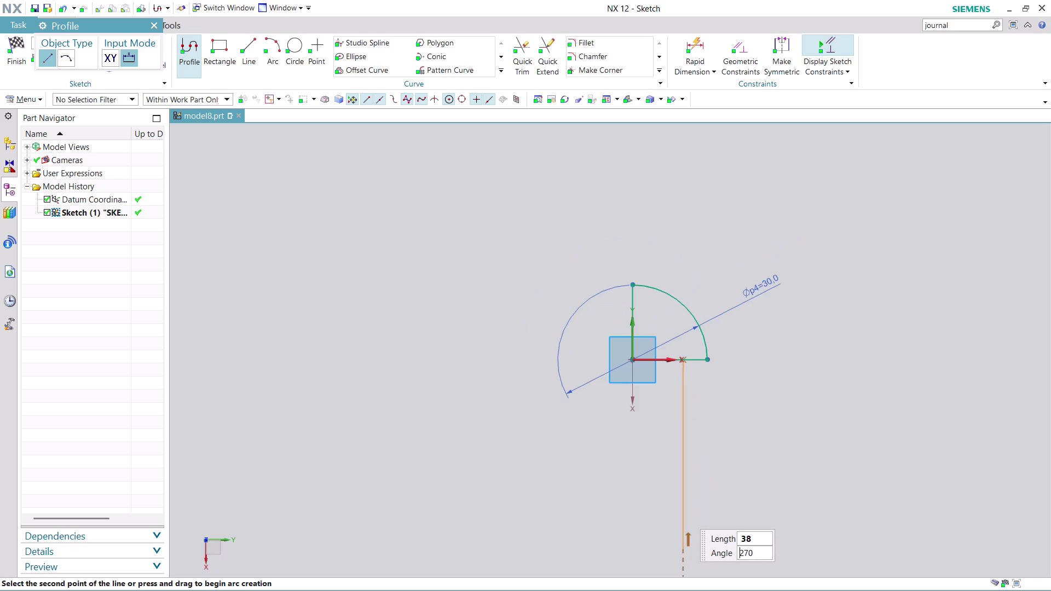
scroll(down, 3)
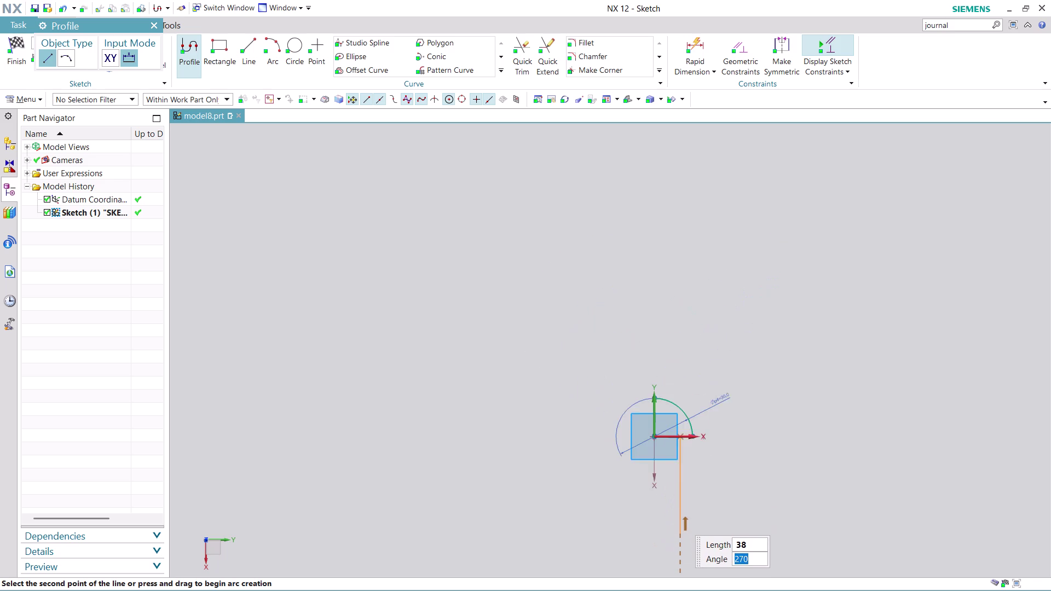
scroll(down, 3)
scroll(up, 3)
middle_drag(677, 517, 660, 423)
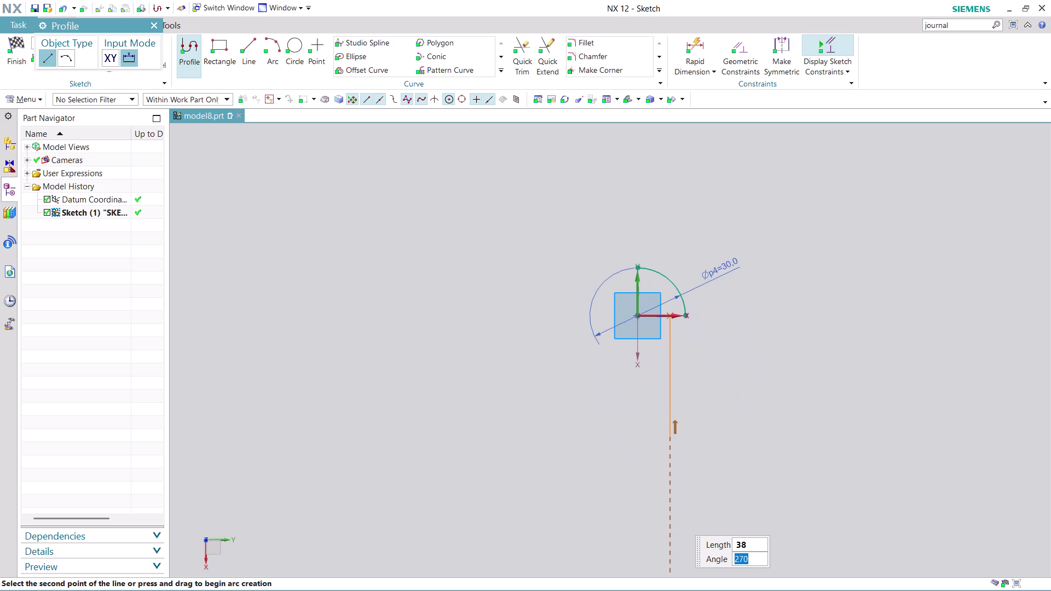
middle_drag(659, 423, 659, 384)
click(671, 438)
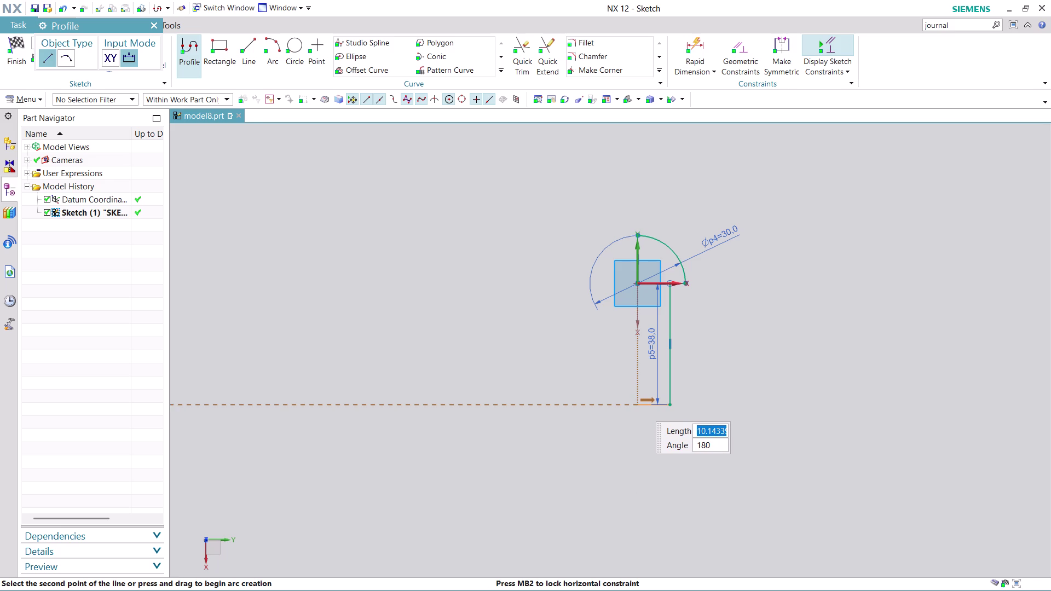
Close the shank leftward and back up to the centre, then edit its 10.1 width.
click(637, 403)
click(637, 284)
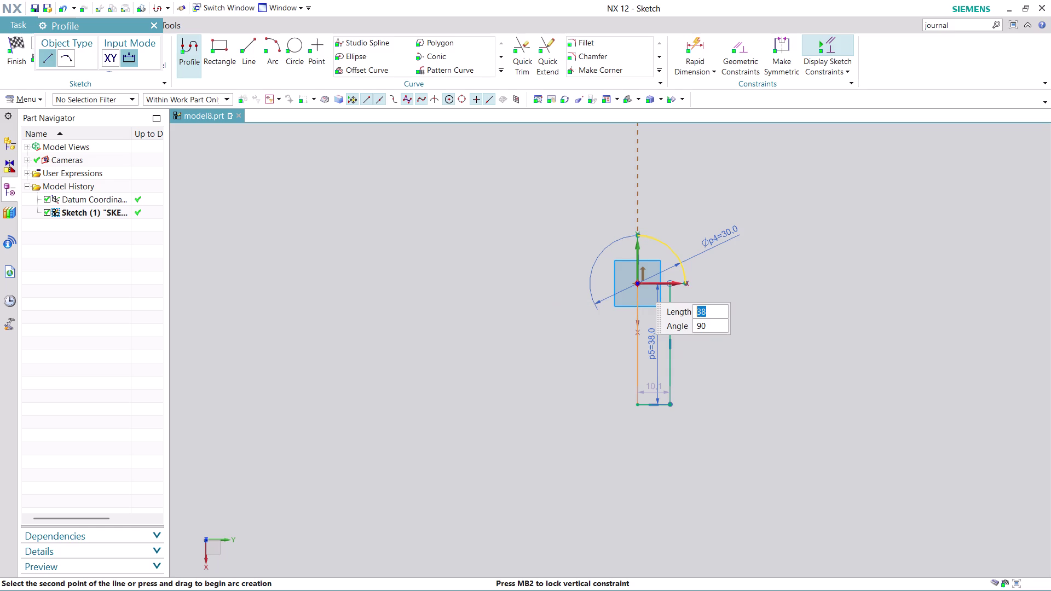
key(Escape)
key(Escape)
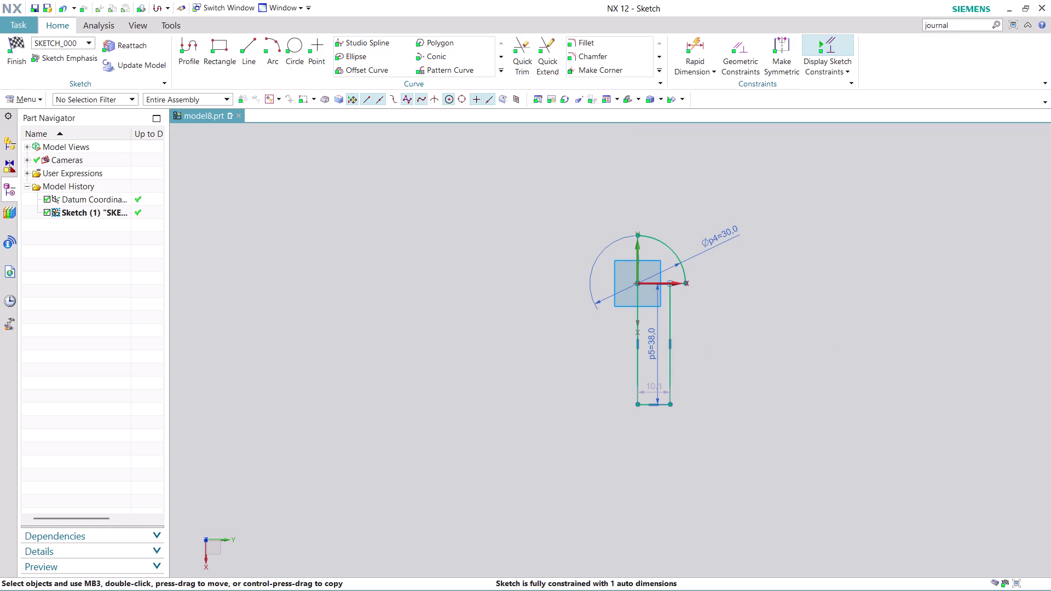
double_click(660, 388)
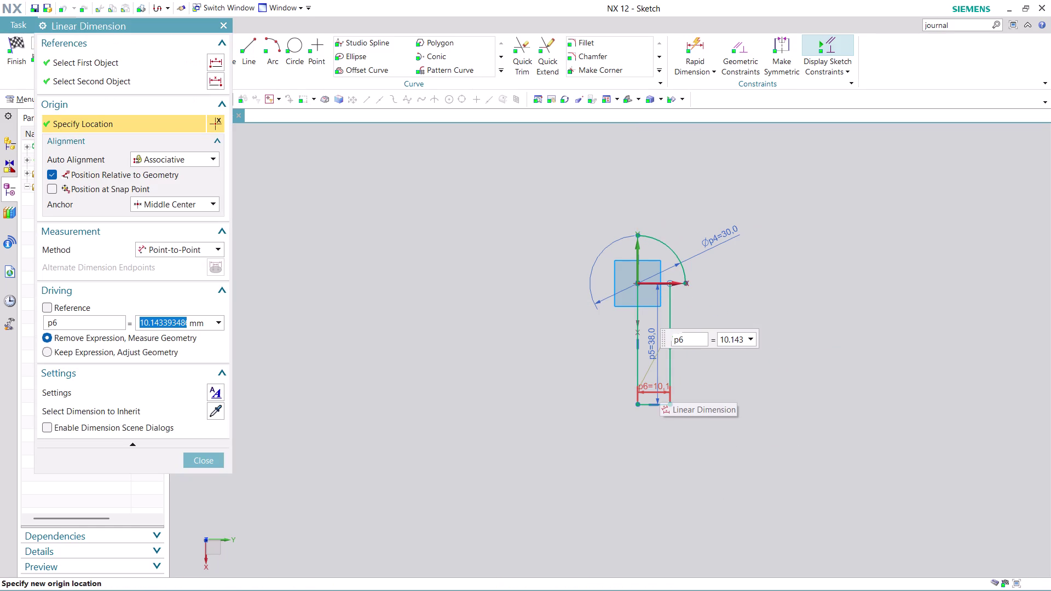
Change the shank width dimension to 10 mm, fully constraining the sketch.
text(10)
key(Return)
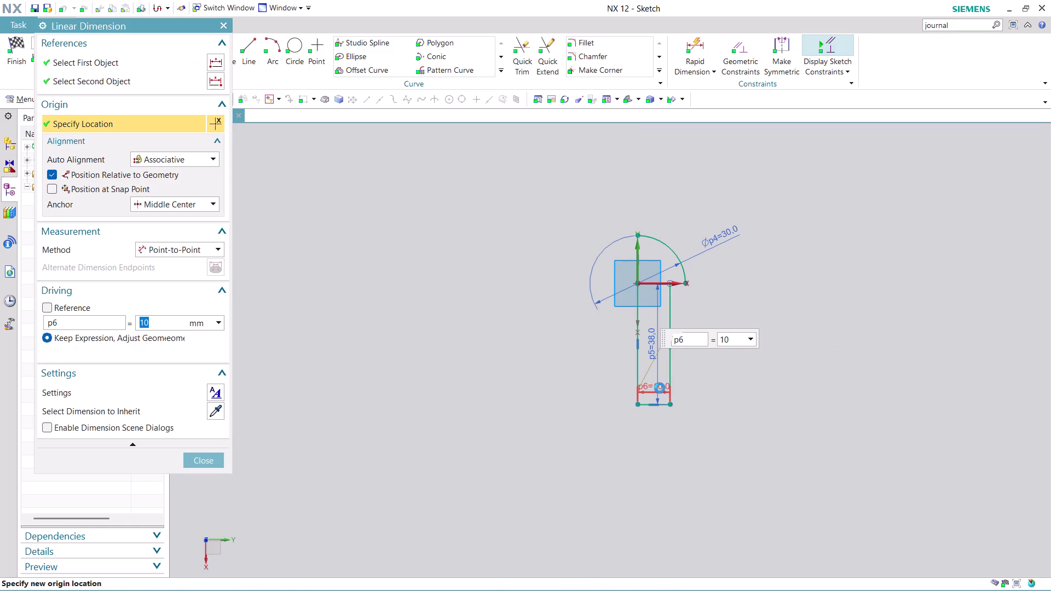
click(199, 464)
scroll(down, 3)
scroll(up, 3)
scroll(up, 3)
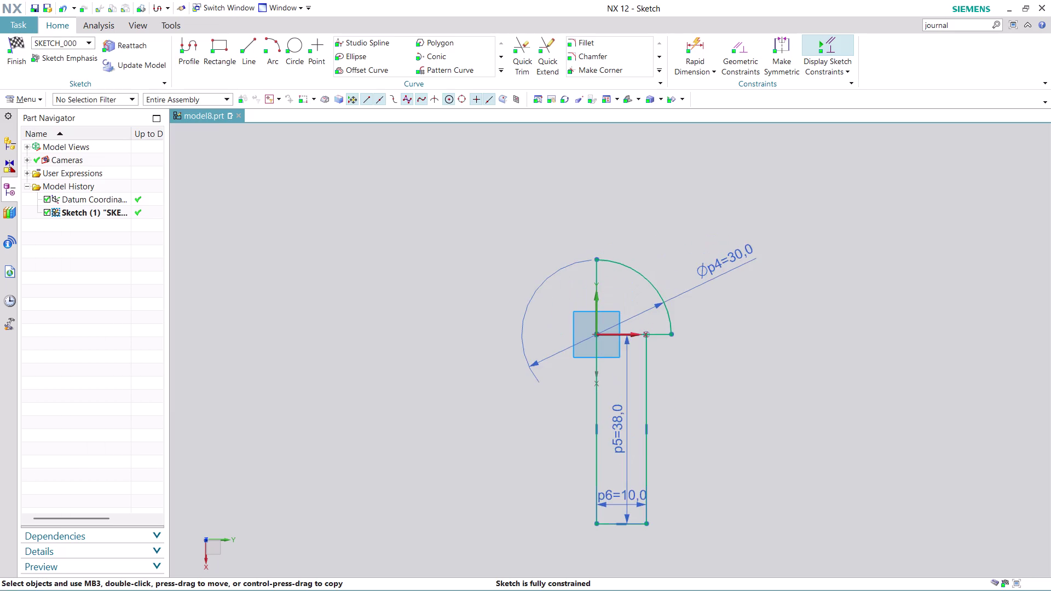
scroll(up, 3)
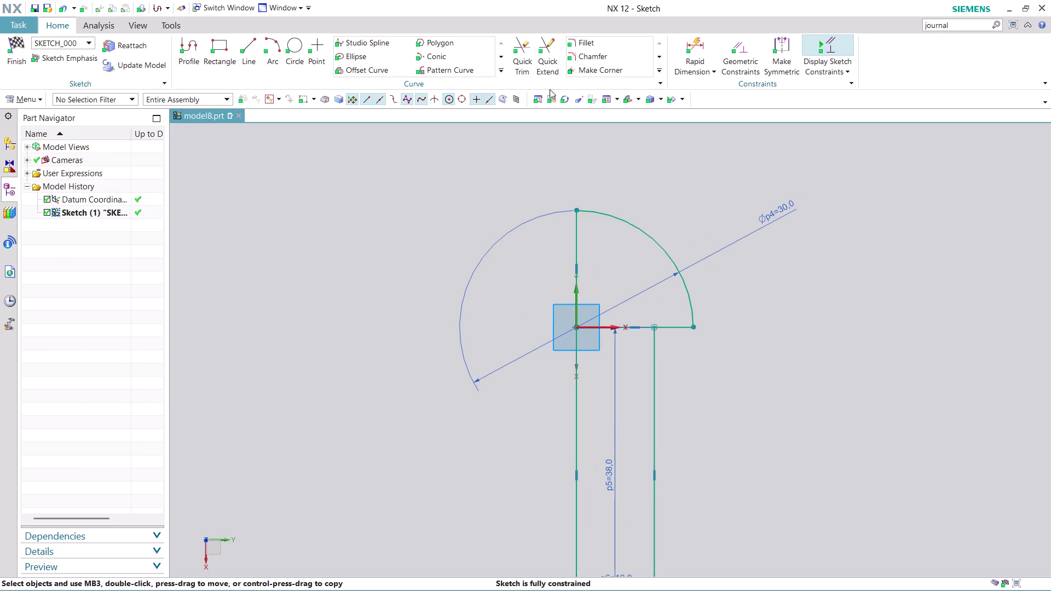
Close Quick Trim and finish Sketch (1), returning to Modeling.
click(525, 46)
scroll(up, 3)
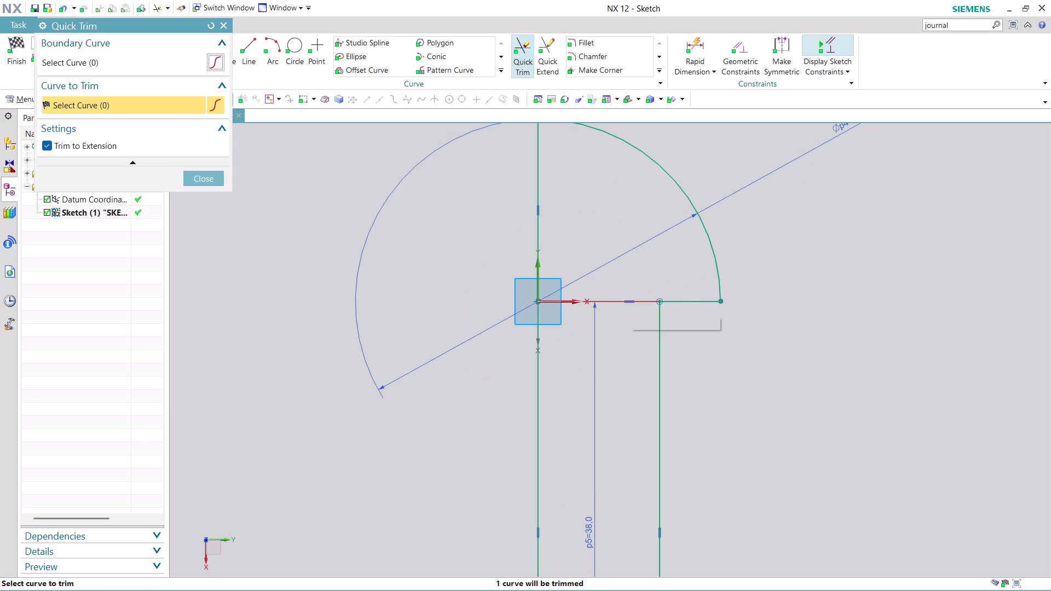
click(630, 301)
scroll(down, 3)
scroll(down, 3)
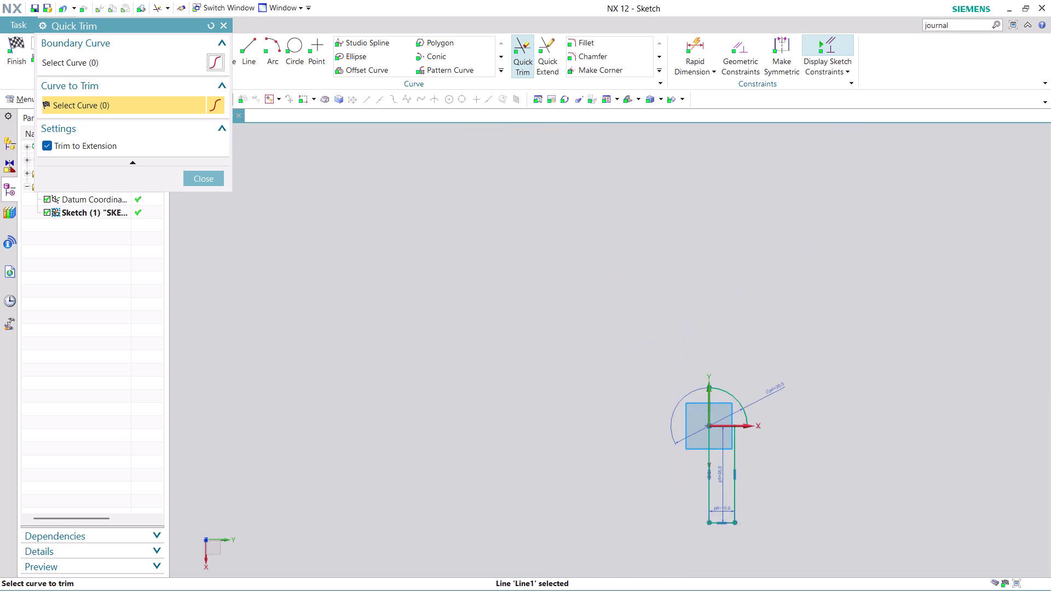
scroll(up, 3)
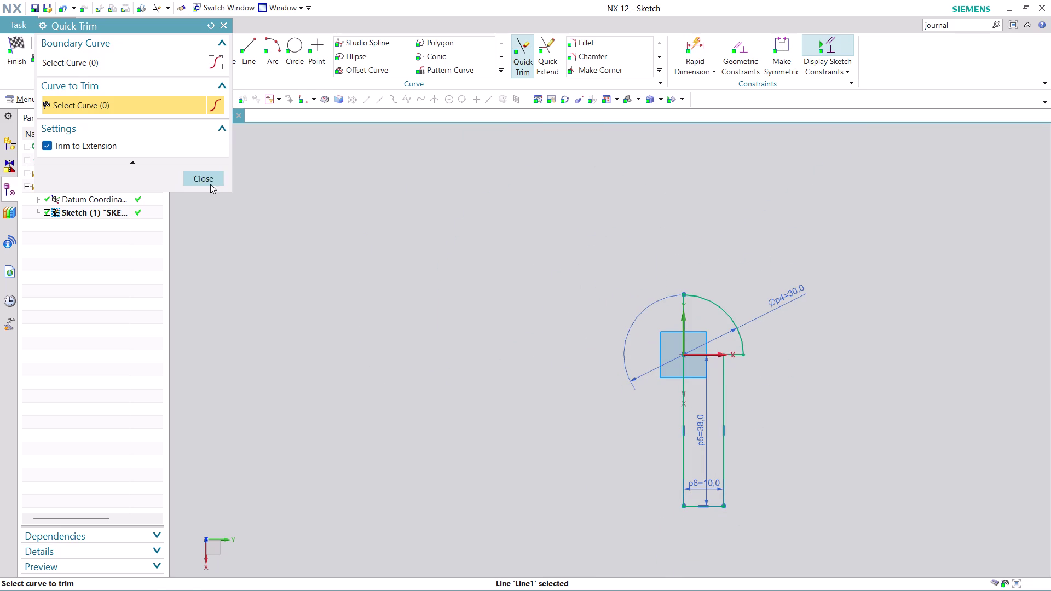
click(210, 180)
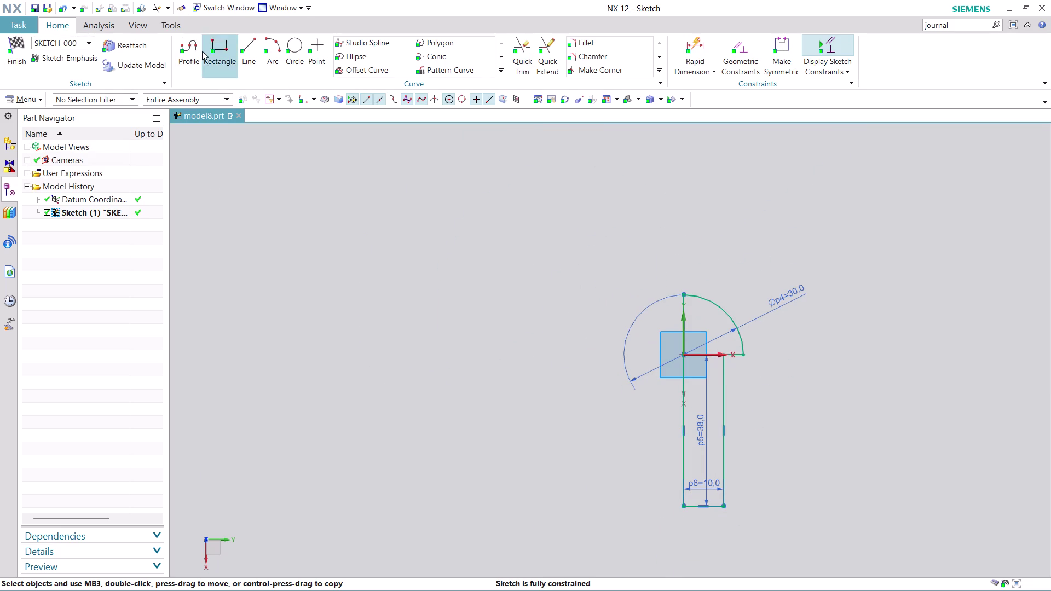
click(25, 58)
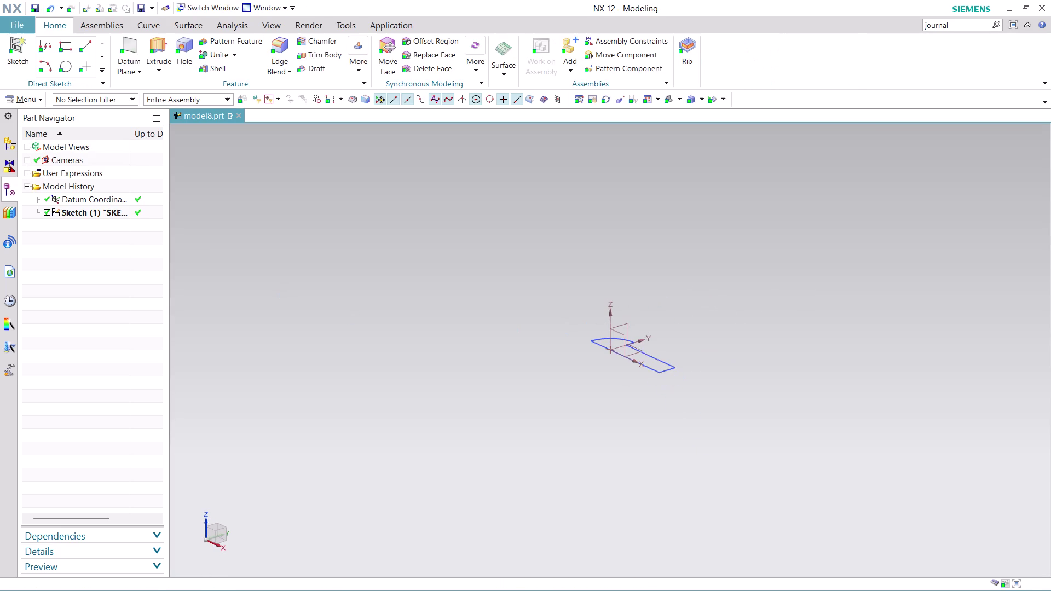
Revolve the six profile curves 0–360° about the chosen axis vector and point.
scroll(up, 3)
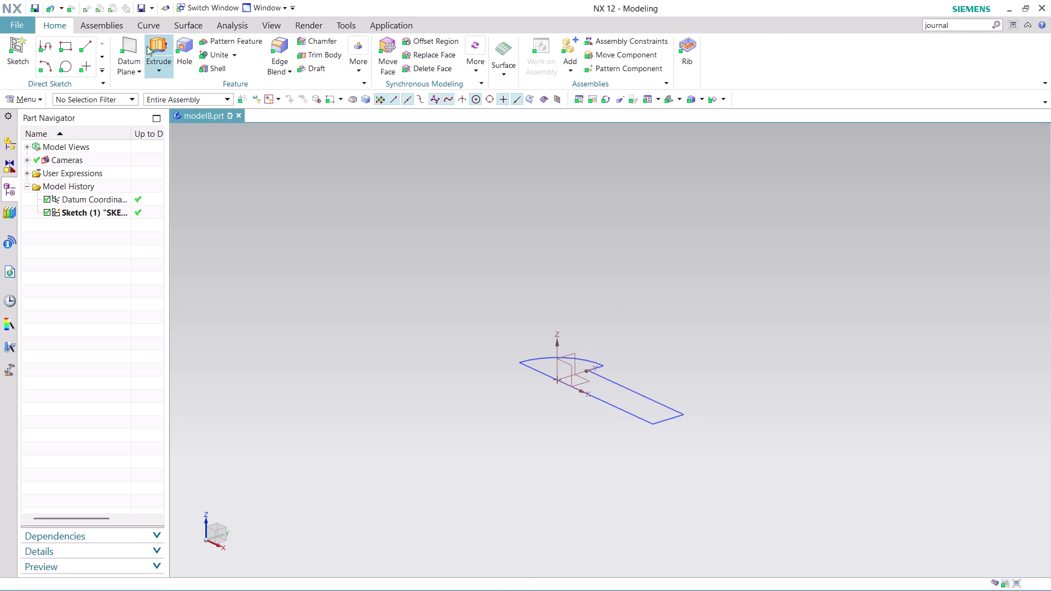
click(157, 72)
click(194, 104)
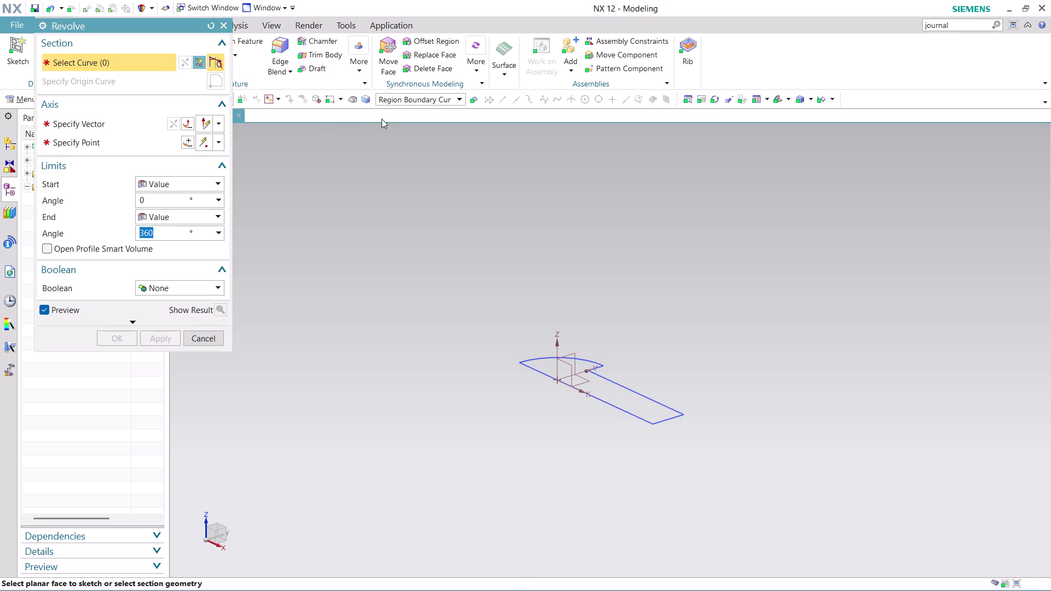
click(644, 407)
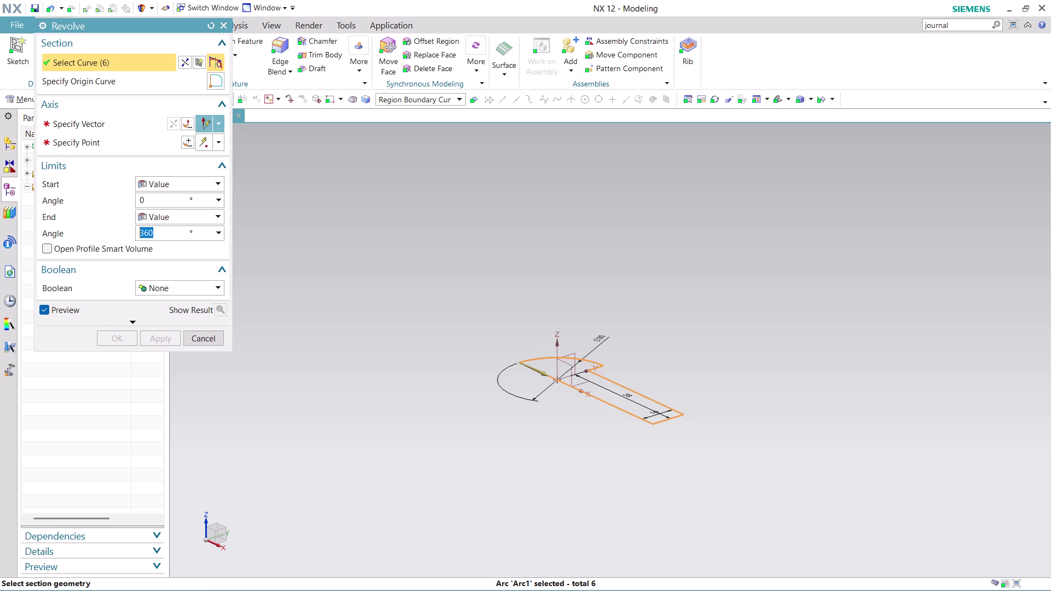
click(102, 129)
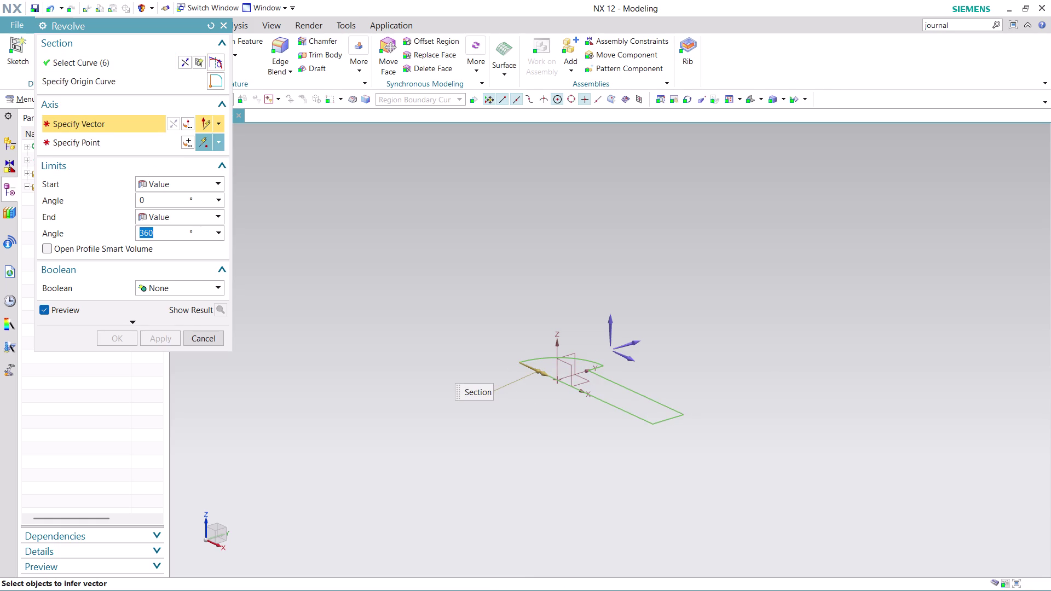
click(630, 360)
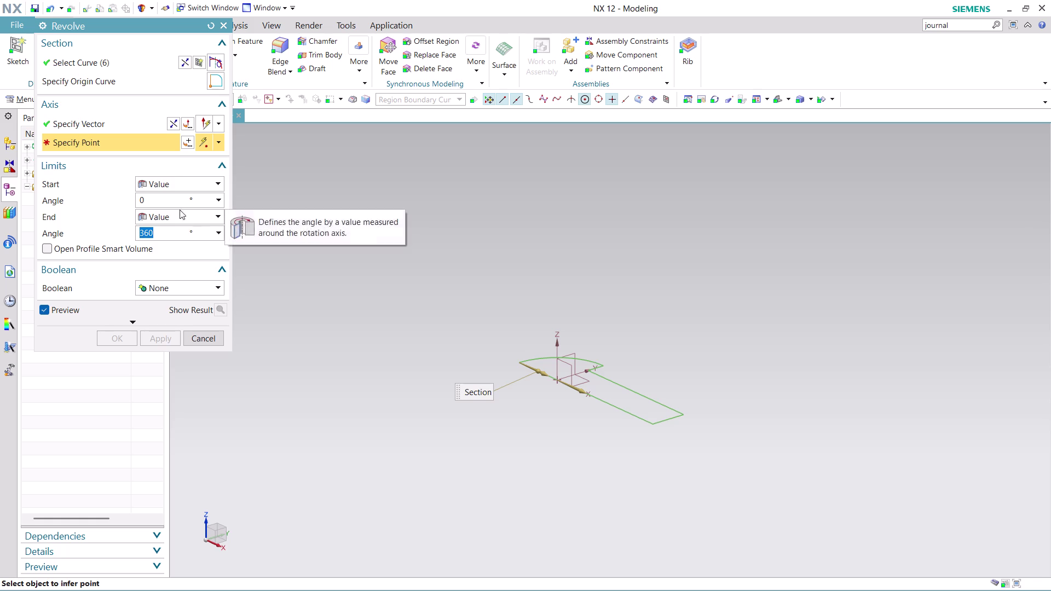
click(173, 121)
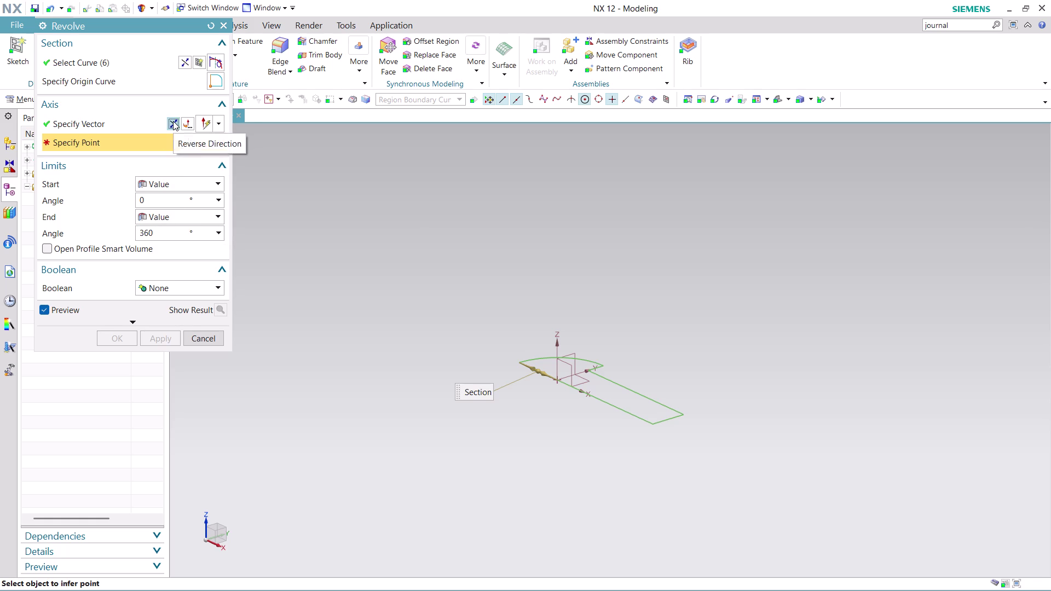
click(557, 381)
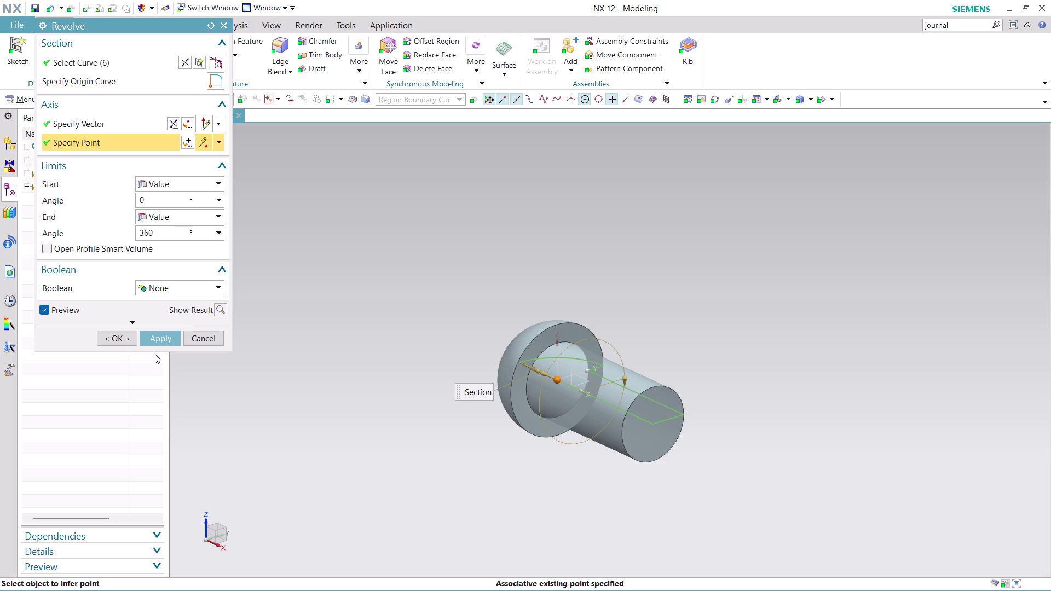
click(162, 338)
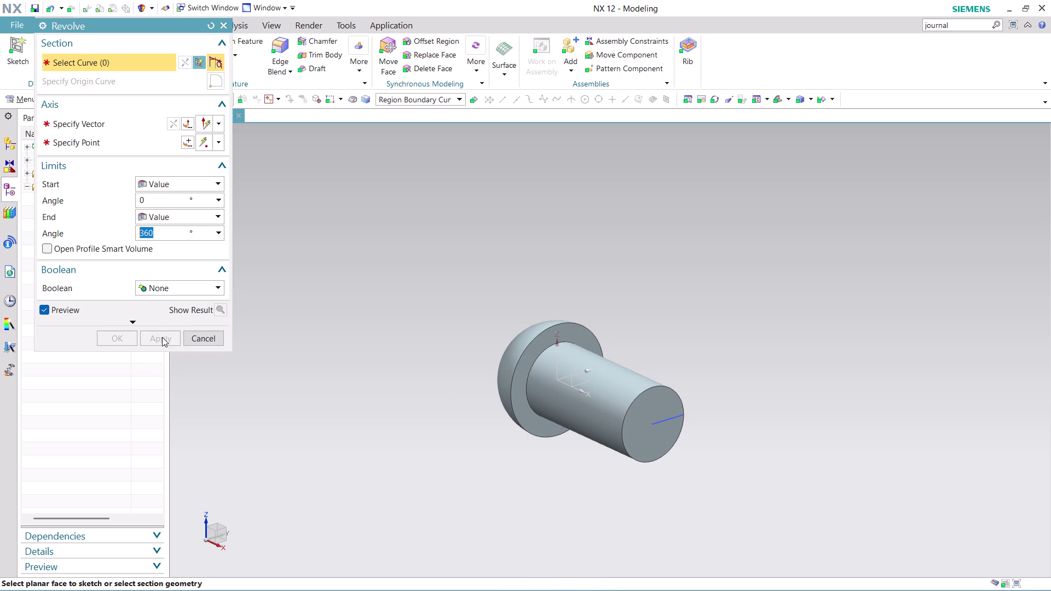
click(214, 338)
scroll(down, 3)
scroll(up, 3)
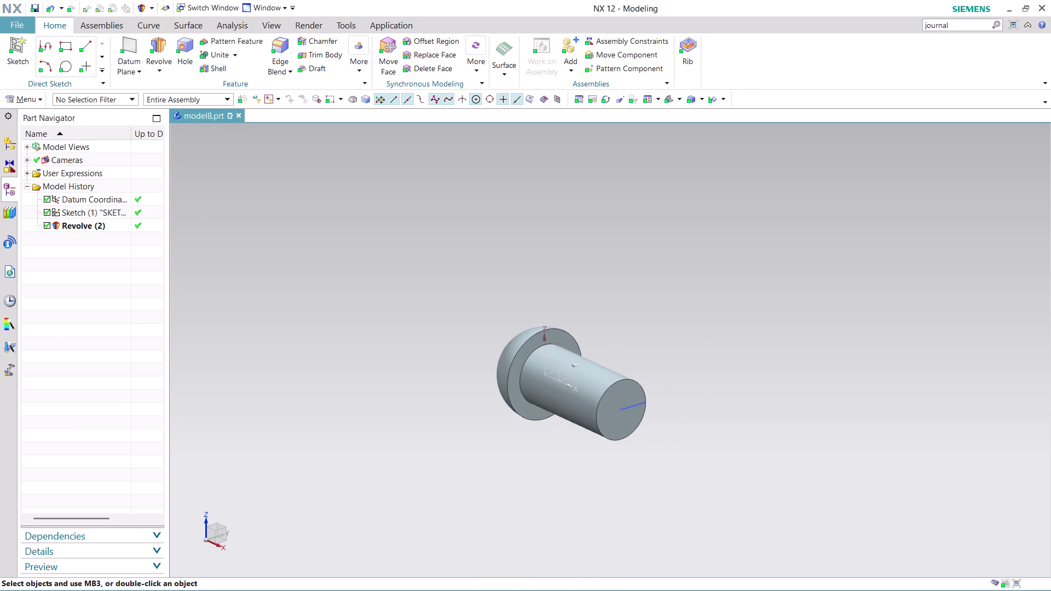
Orbit the pin to an angled view and hide Sketch (1).
scroll(up, 3)
middle_drag(679, 358, 600, 471)
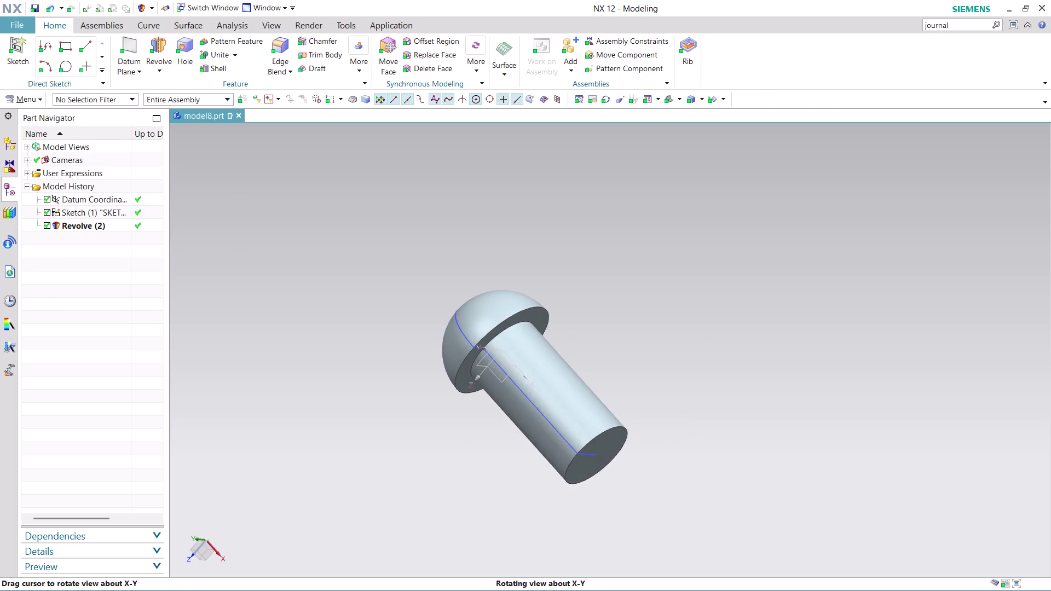
middle_drag(600, 472, 661, 484)
scroll(up, 3)
right_click(477, 277)
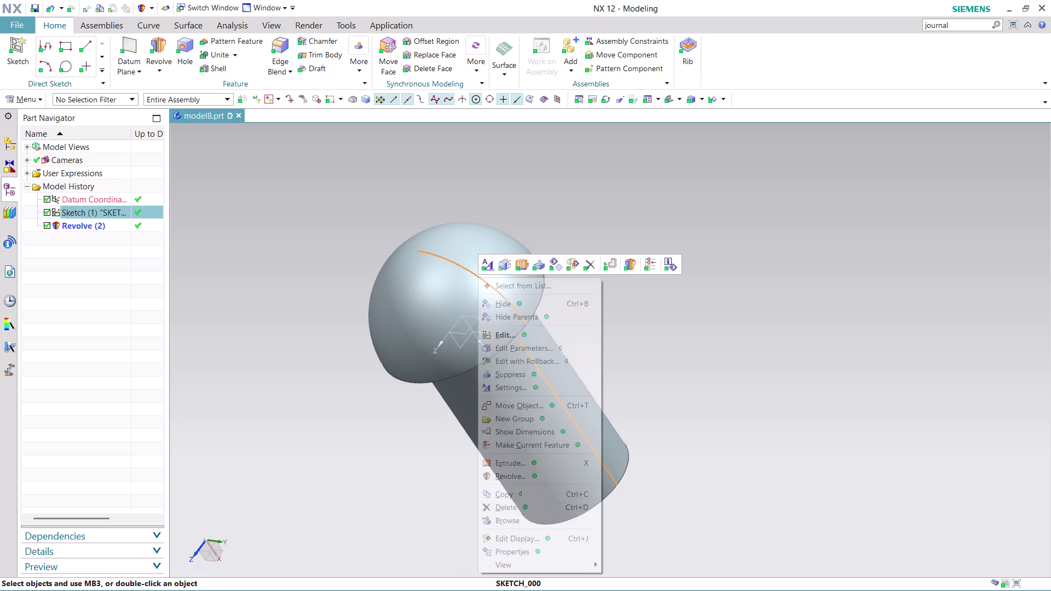
click(522, 300)
scroll(down, 3)
scroll(up, 3)
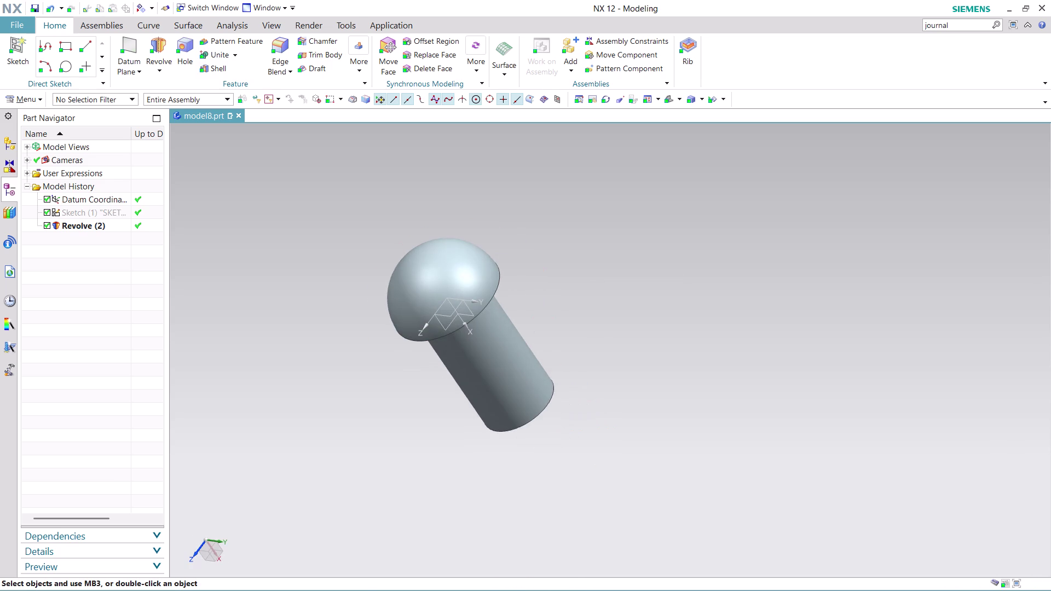
scroll(up, 3)
Orbit the pin upright and start a new sketch from the main menu.
middle_drag(589, 323, 450, 353)
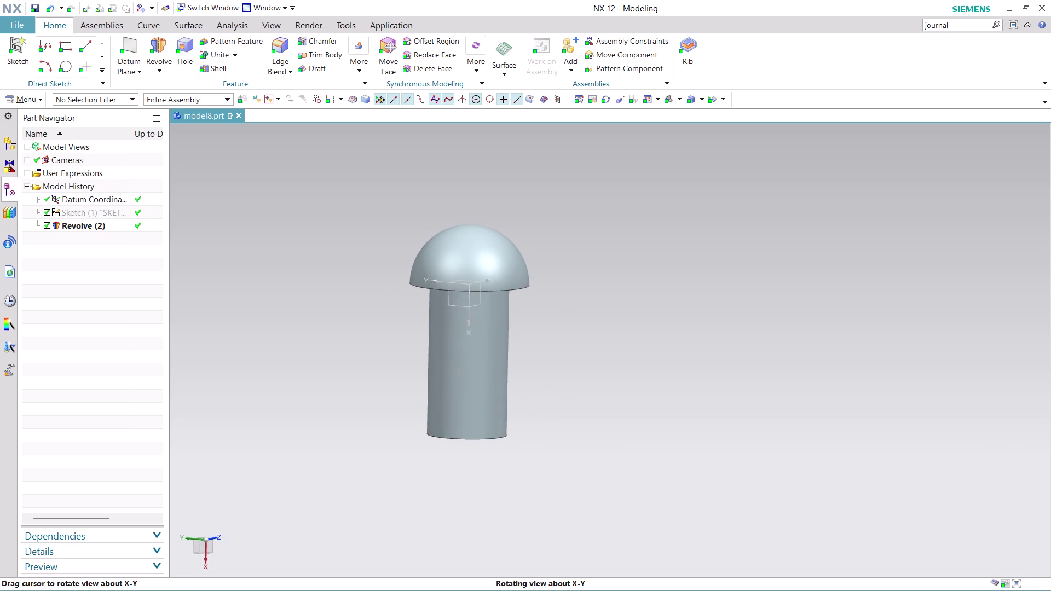
middle_drag(450, 354, 451, 356)
scroll(up, 3)
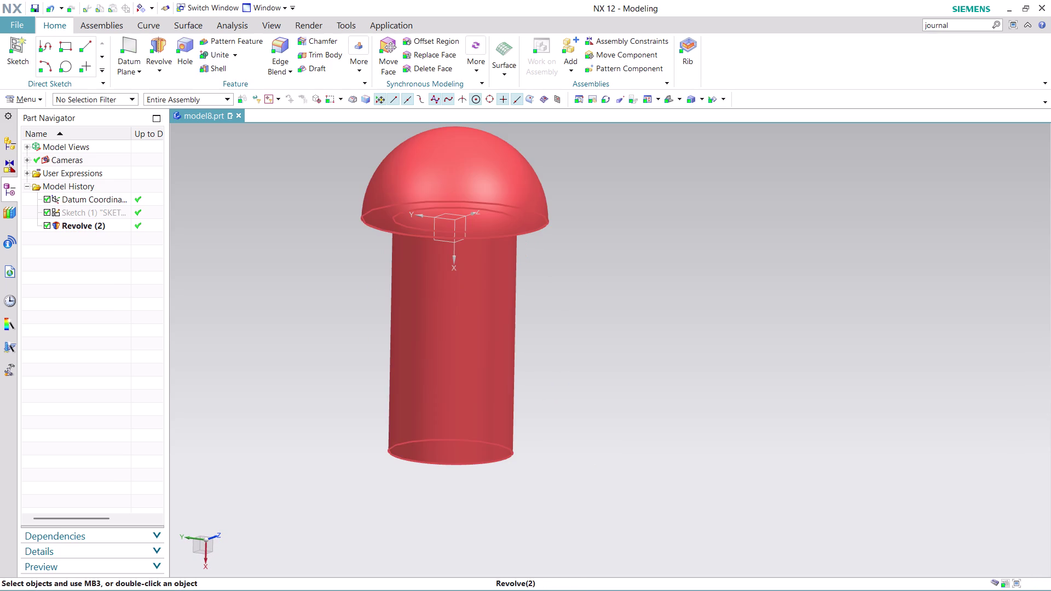
scroll(down, 3)
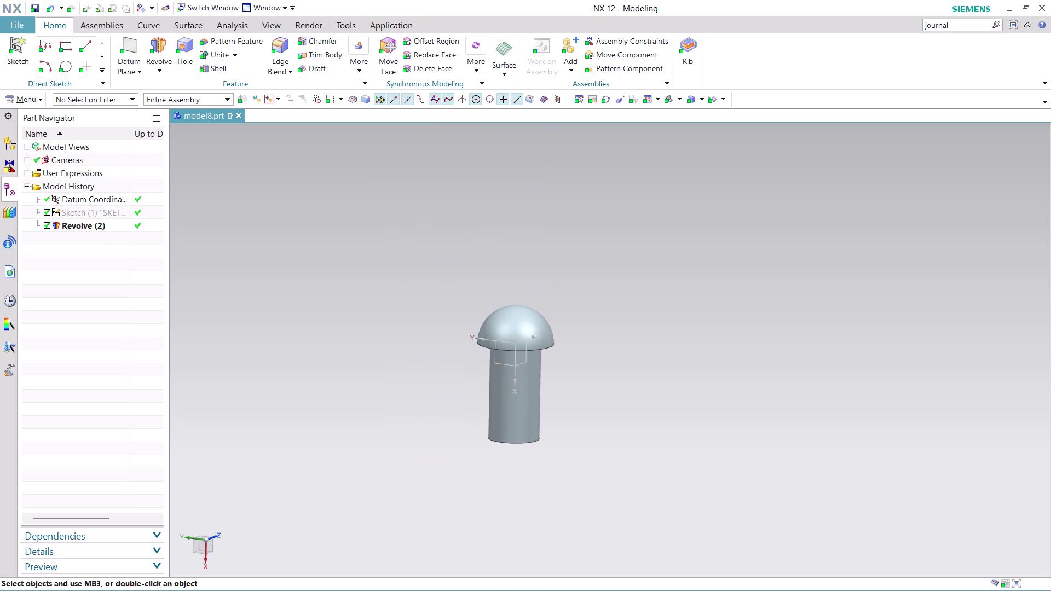
scroll(up, 3)
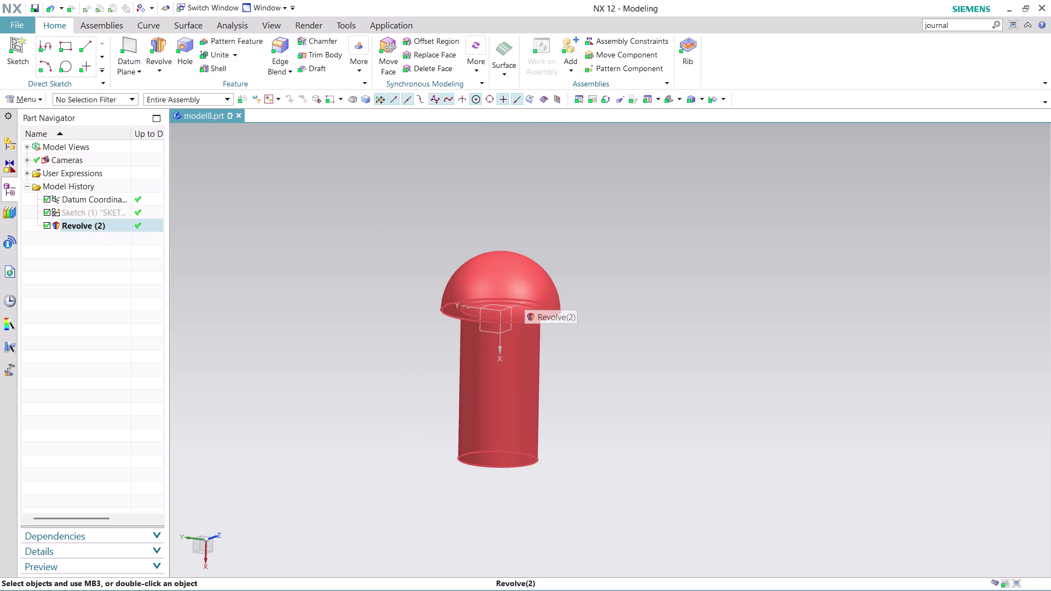
click(9, 104)
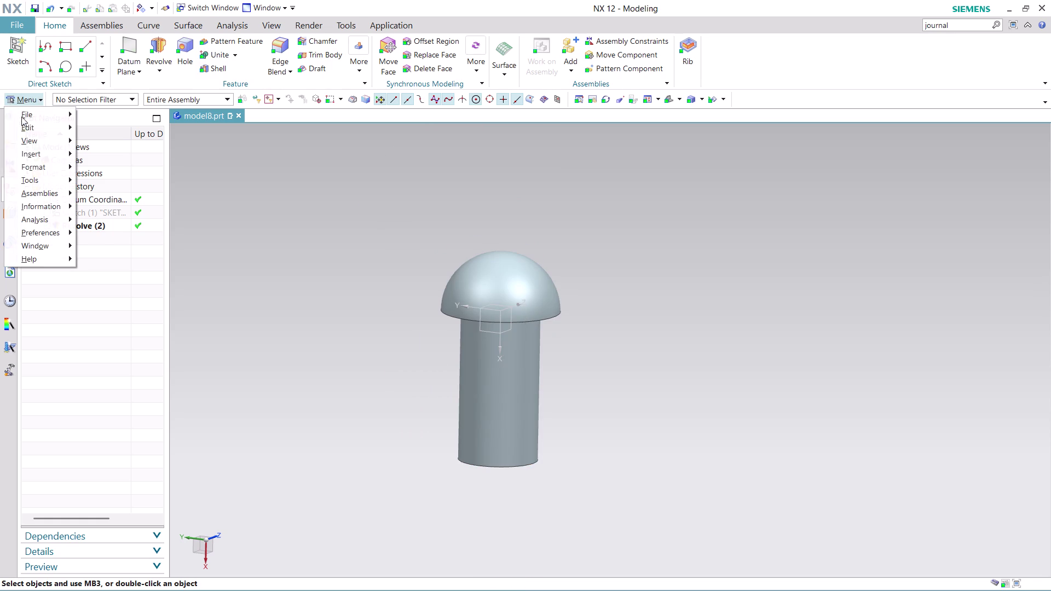
click(145, 164)
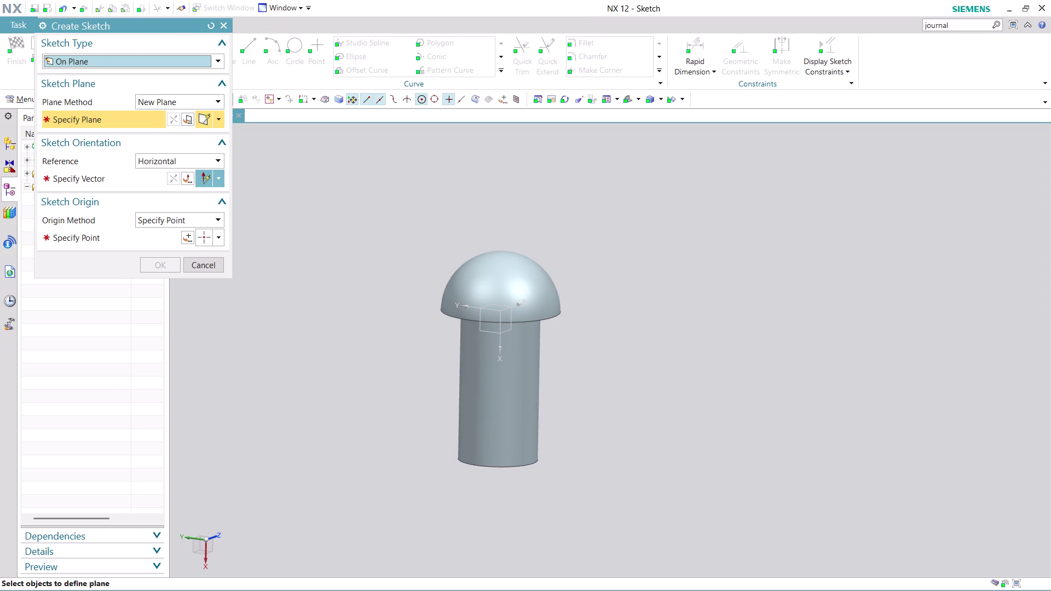
Choose the XY datum plane for the new sketch and orbit to check it.
click(482, 331)
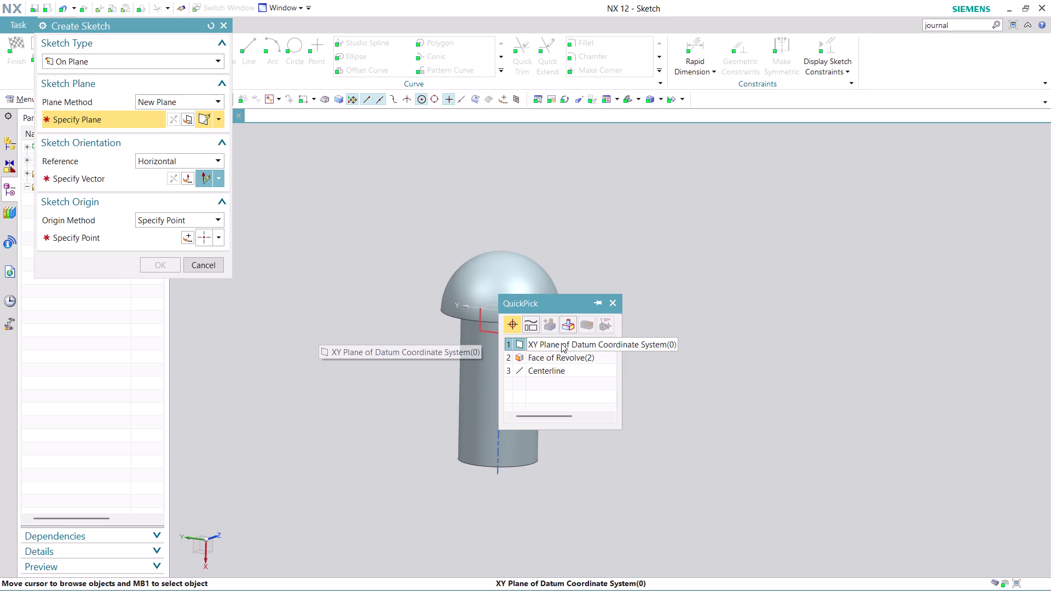
click(561, 343)
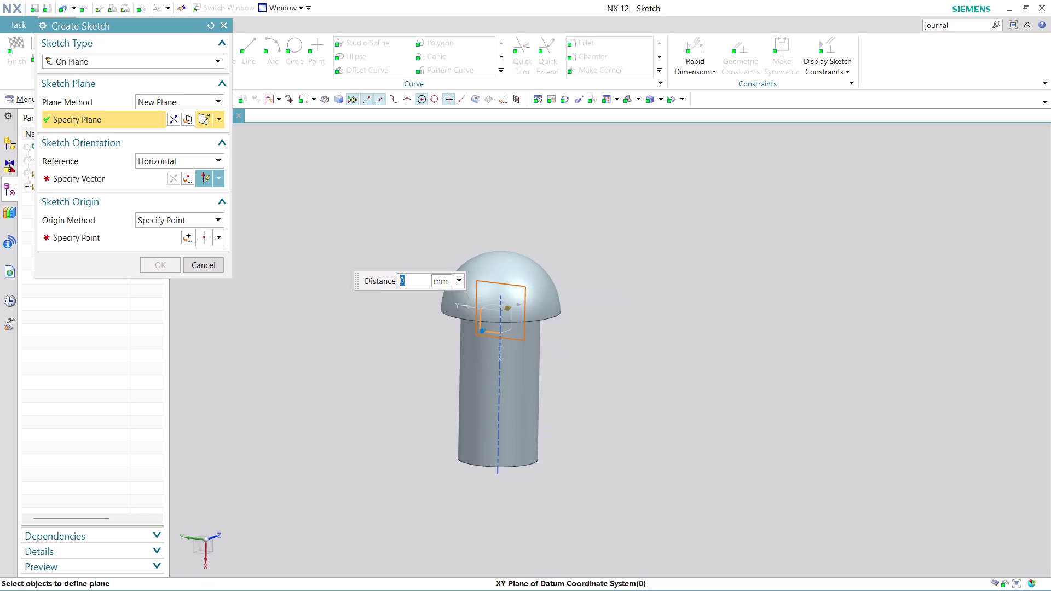
scroll(up, 3)
middle_drag(591, 287, 544, 293)
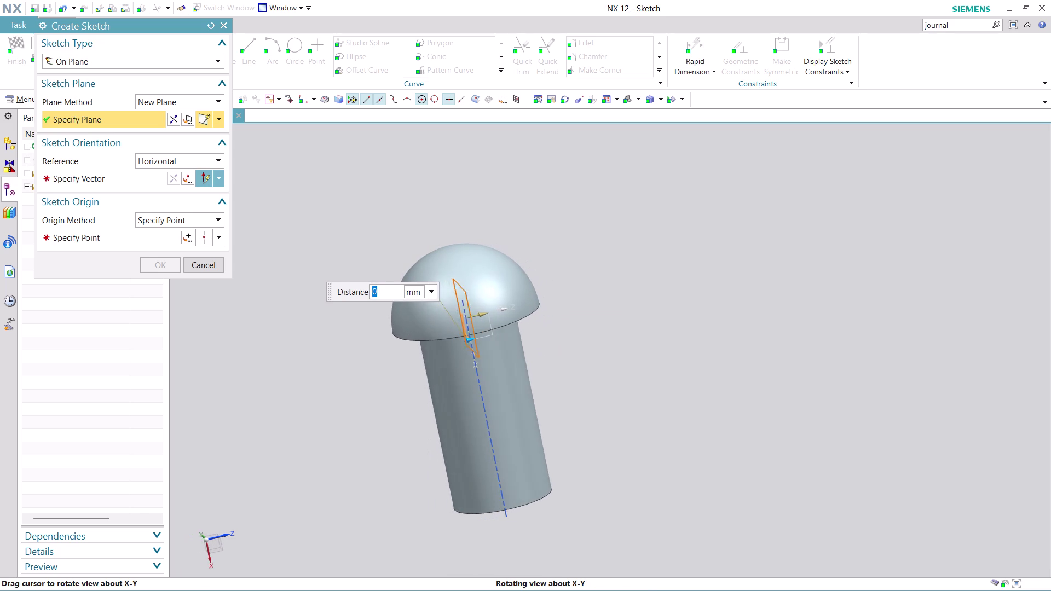
middle_drag(545, 293, 601, 281)
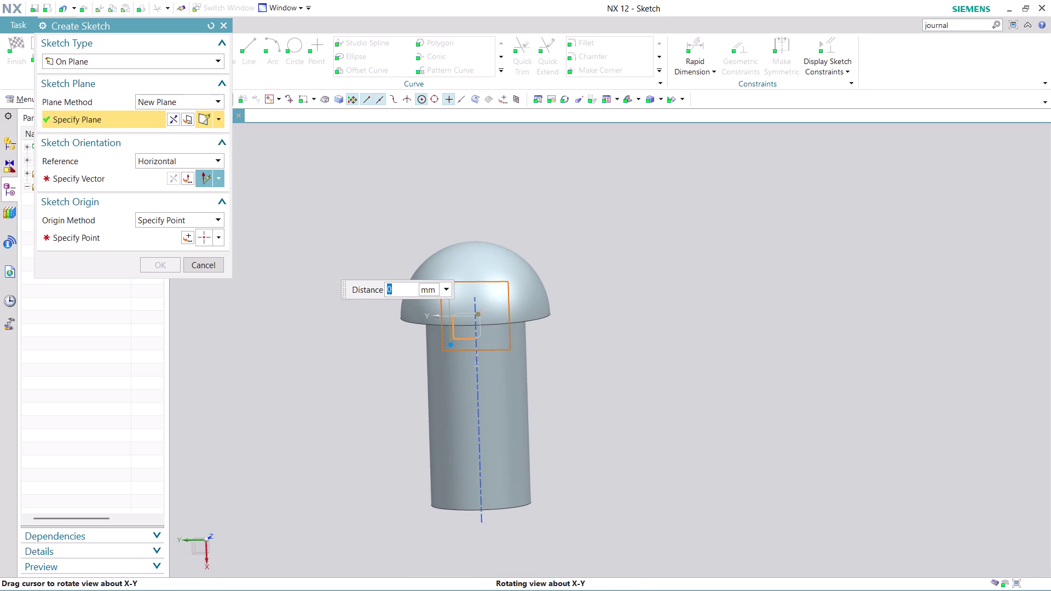
middle_drag(601, 281, 602, 281)
Set the sketch's horizontal reference direction and origin point to create Sketch (3).
click(83, 178)
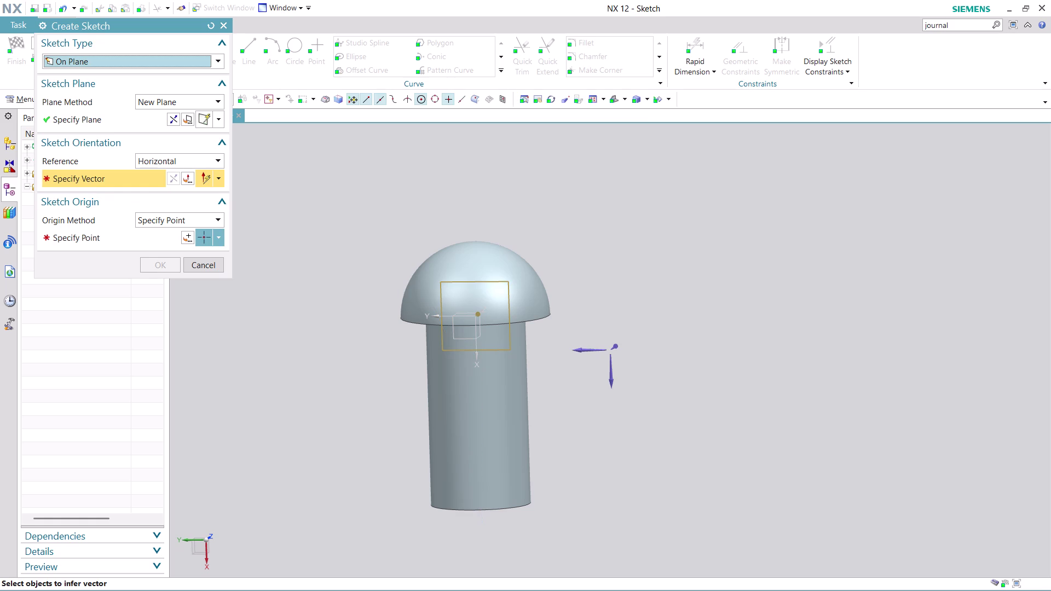
click(582, 351)
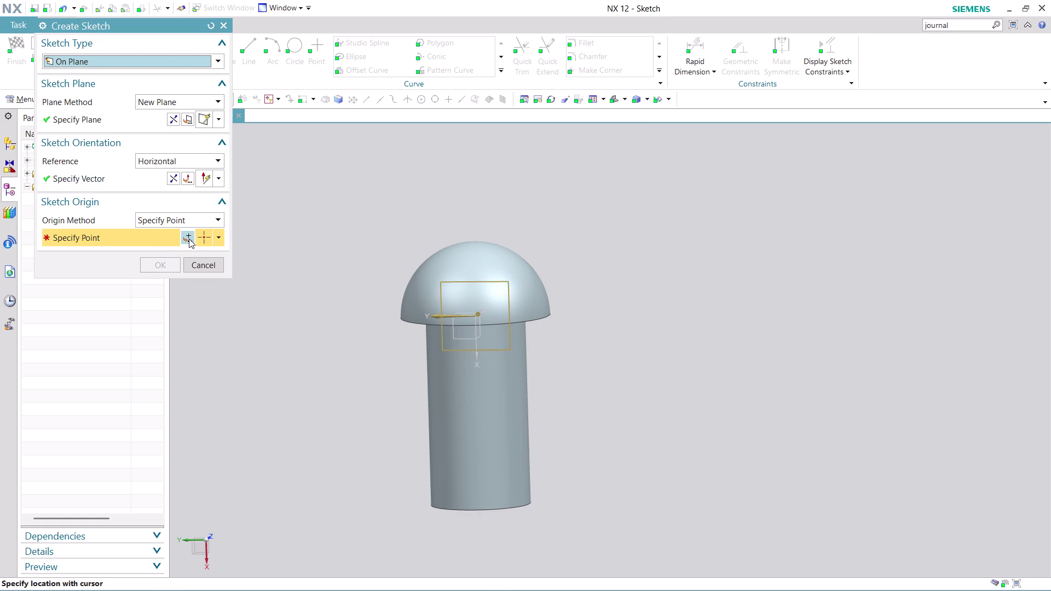
click(189, 238)
click(171, 252)
click(160, 263)
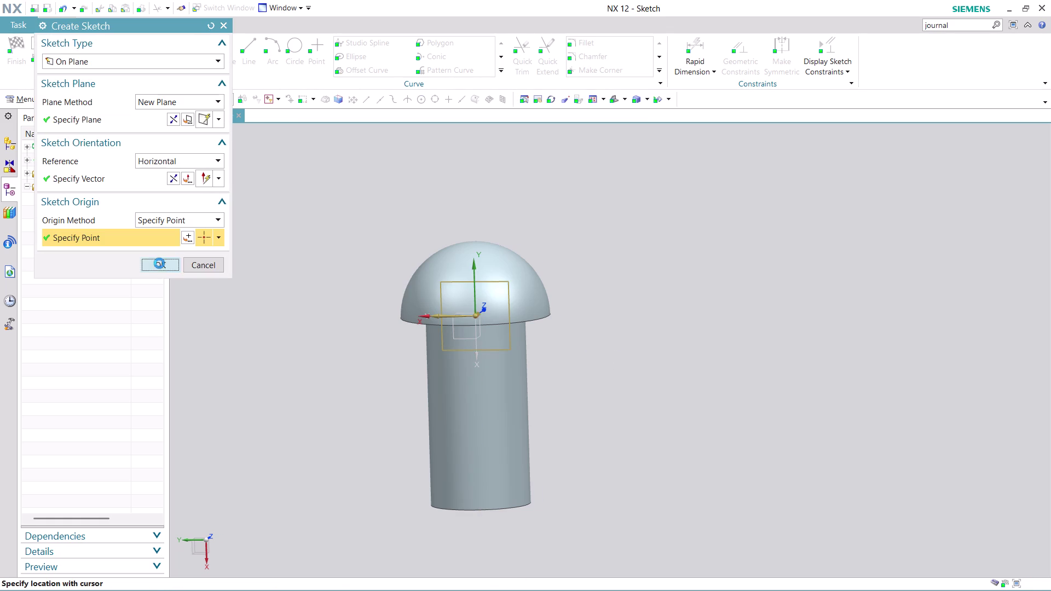
scroll(up, 3)
scroll(up, 3)
Draw a 7.5 by 18.5 rectangle rising from the origin on the head base.
scroll(up, 3)
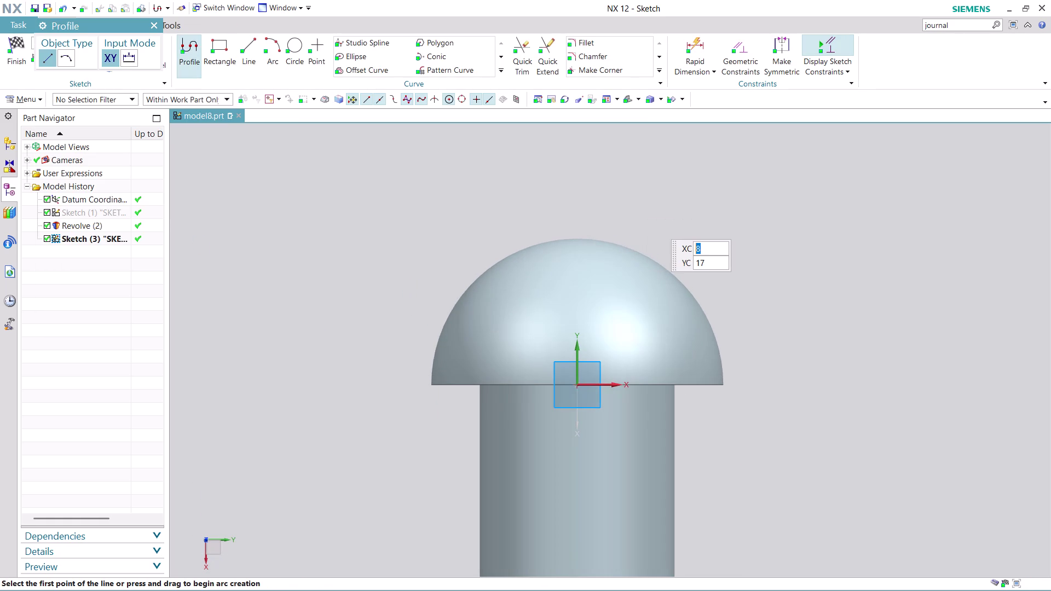
scroll(up, 3)
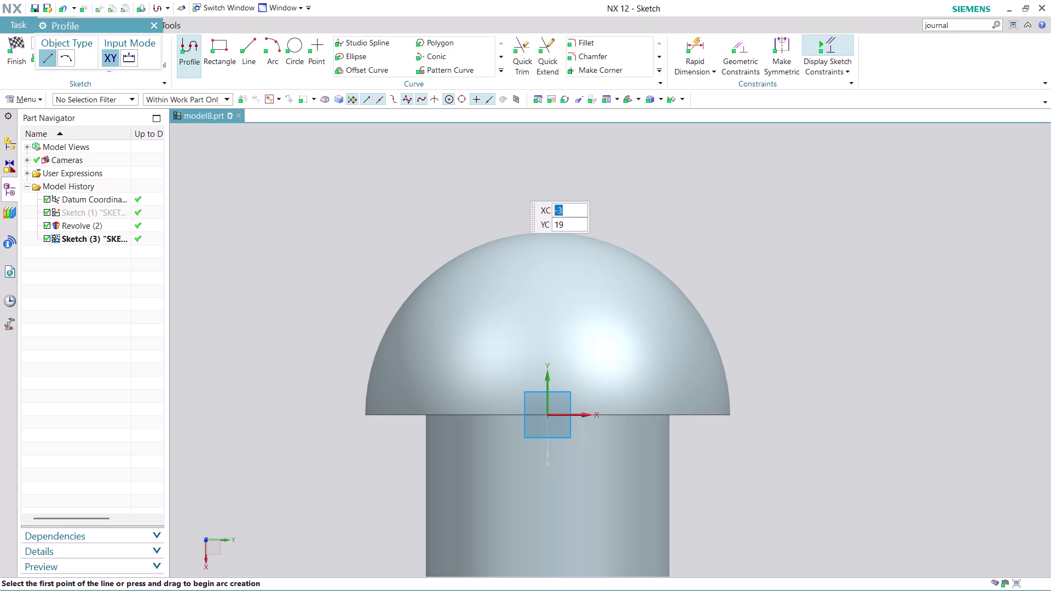
click(215, 42)
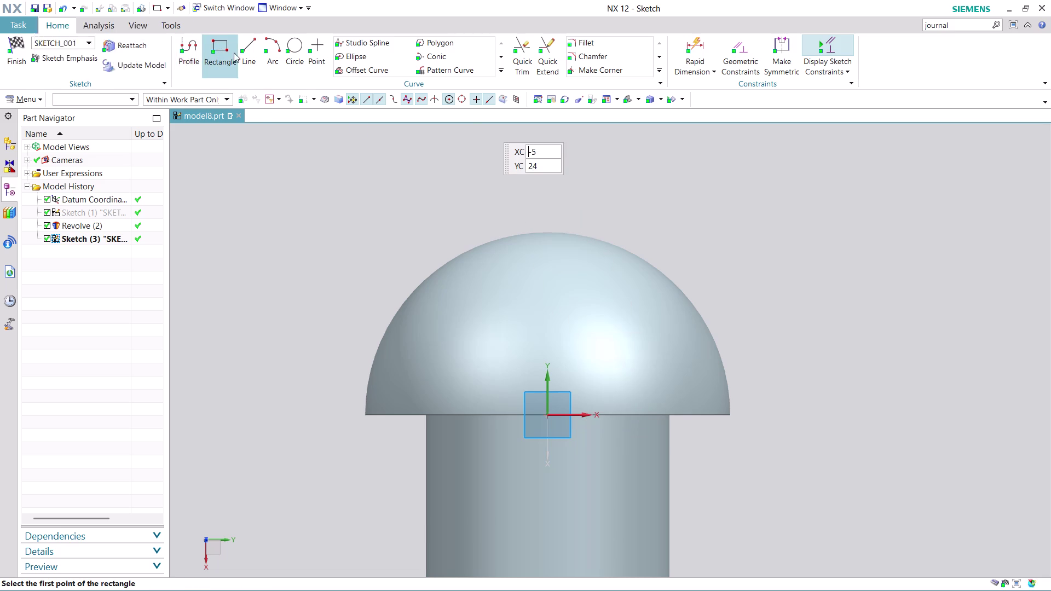
click(501, 163)
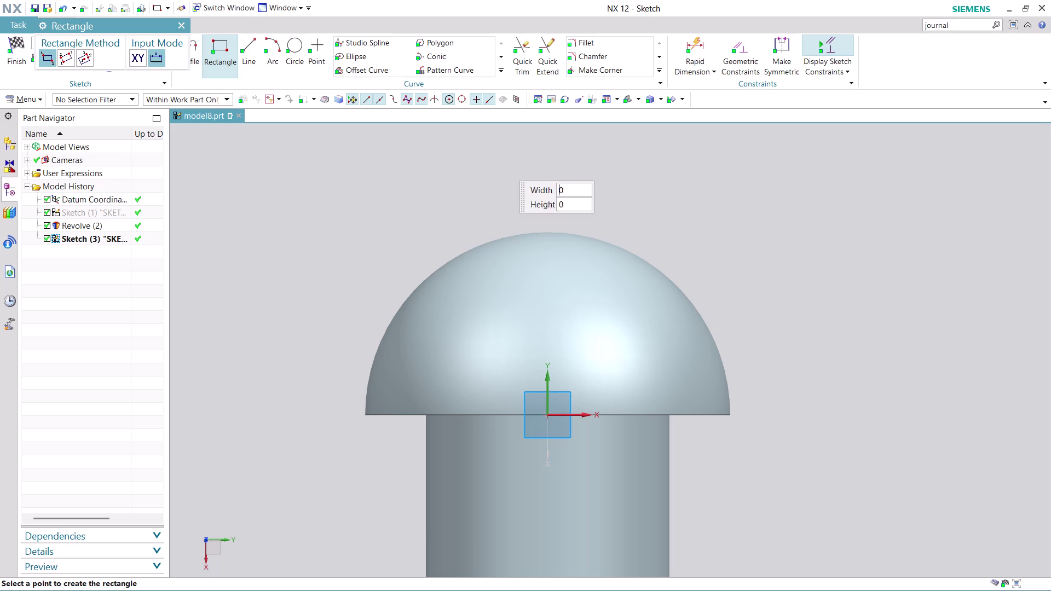
click(589, 393)
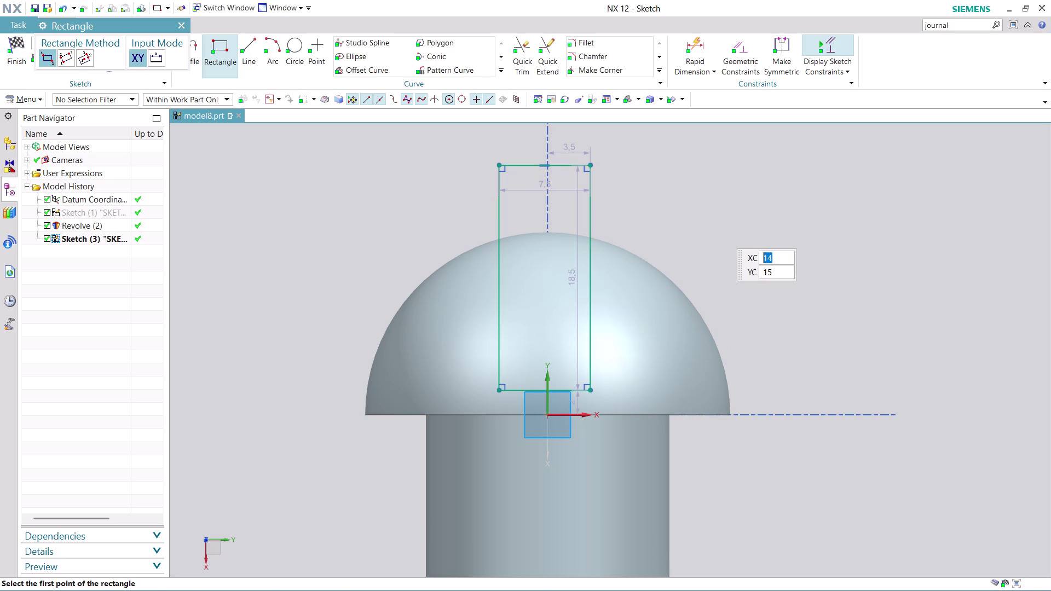
key(Escape)
key(Escape)
scroll(down, 3)
key(Escape)
scroll(up, 3)
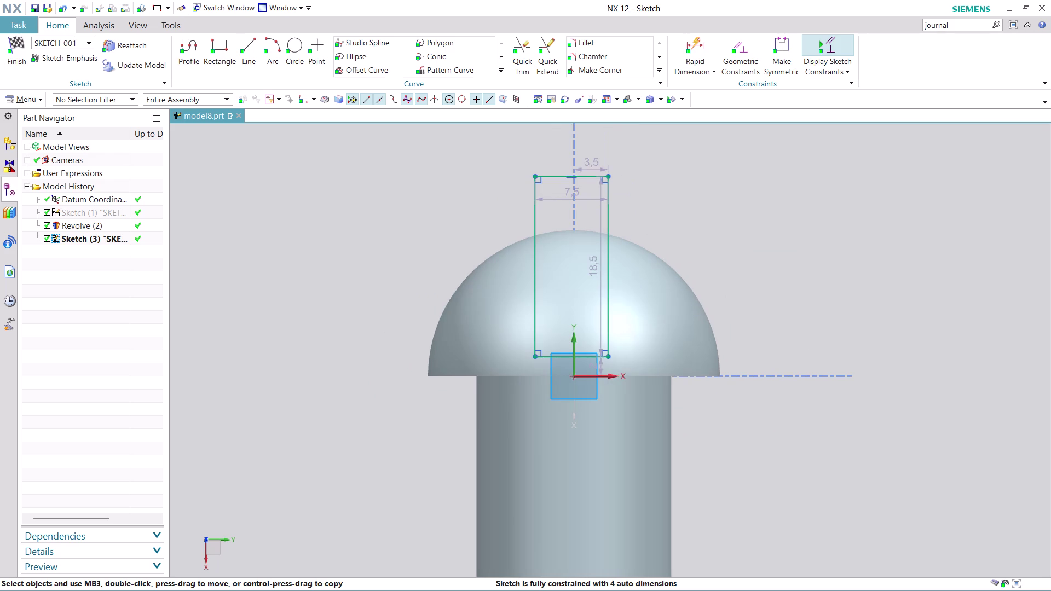
Constrain the rectangle's left and right sides symmetric about the vertical datum axis.
click(788, 48)
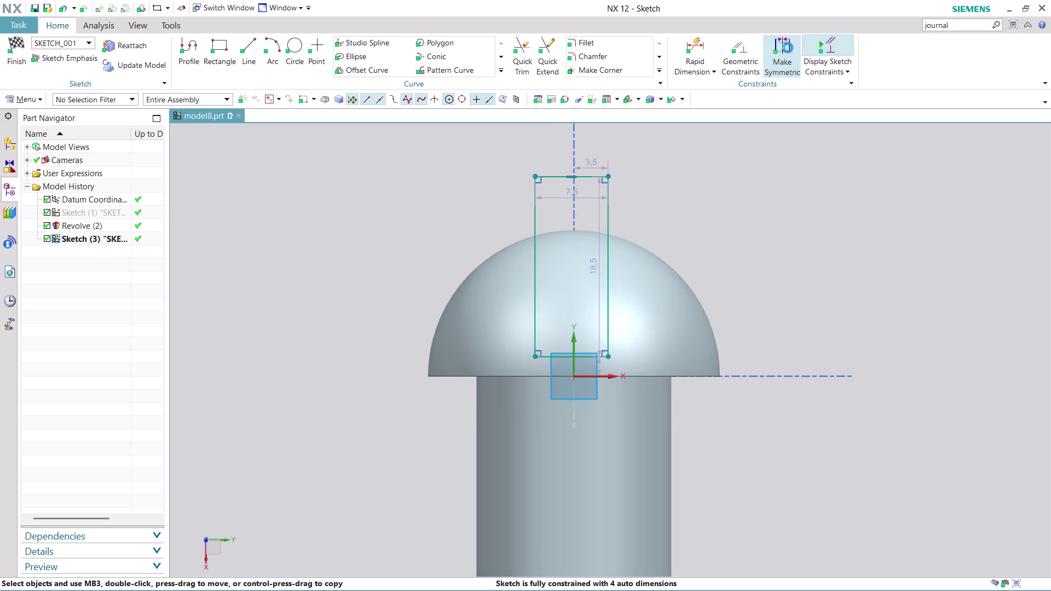
click(538, 278)
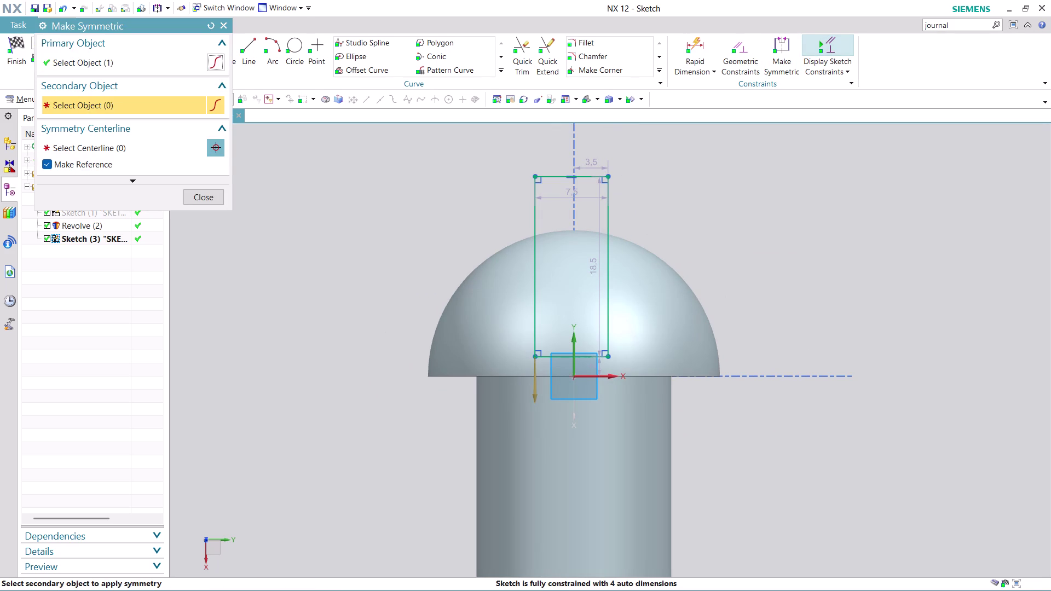
click(610, 291)
click(574, 345)
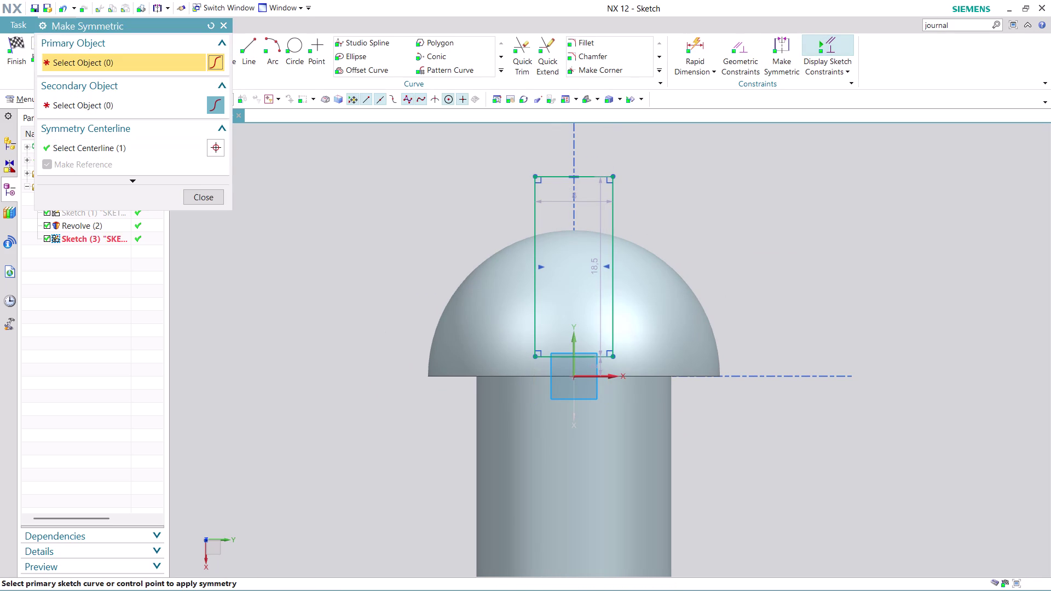
click(208, 195)
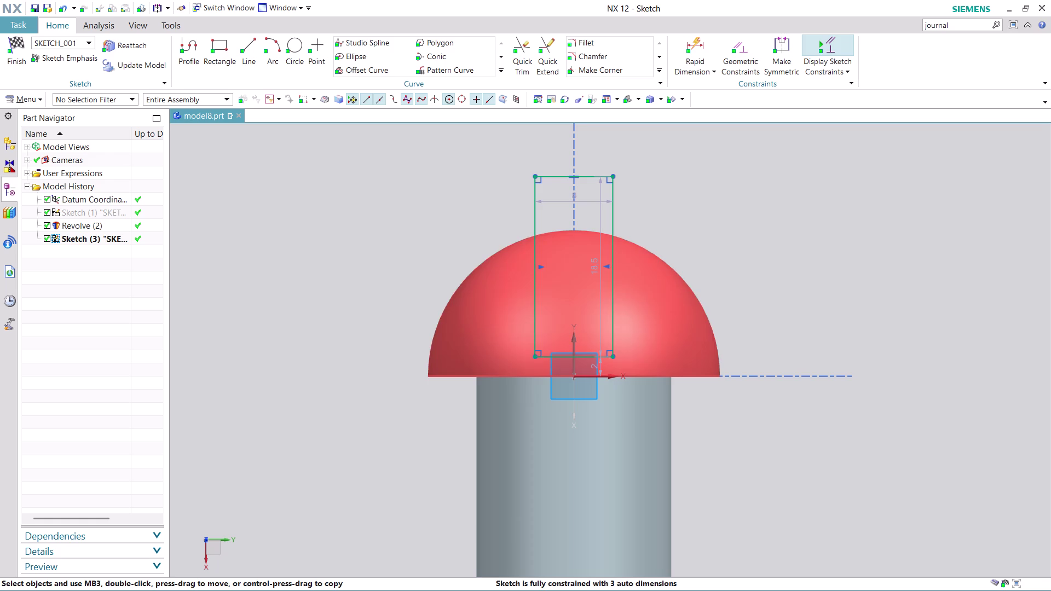
drag(579, 197, 573, 149)
Set the rectangle's width dimension to 4 mm.
double_click(591, 154)
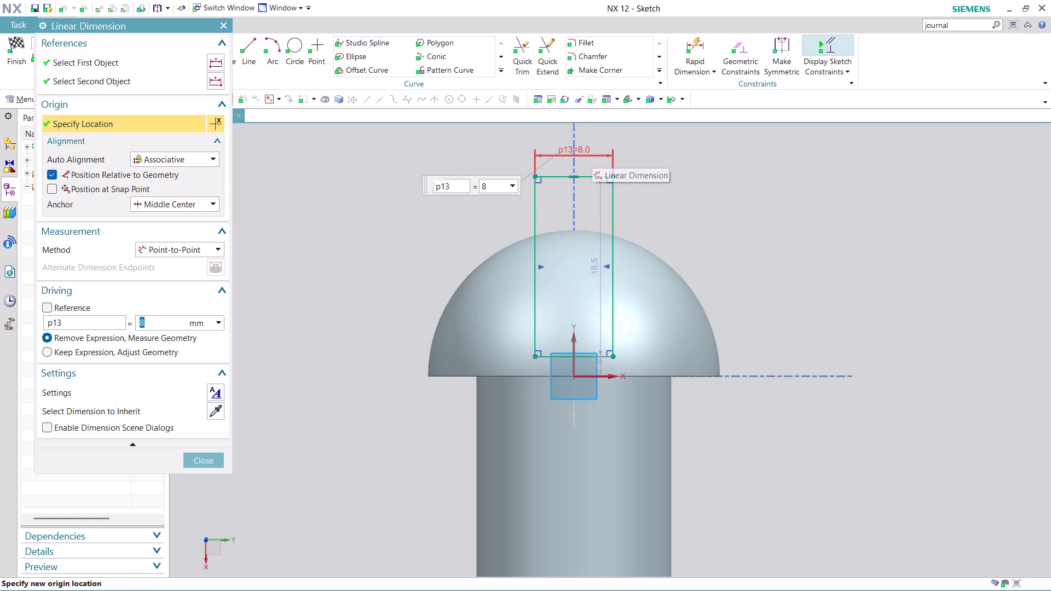
key(4)
key(Return)
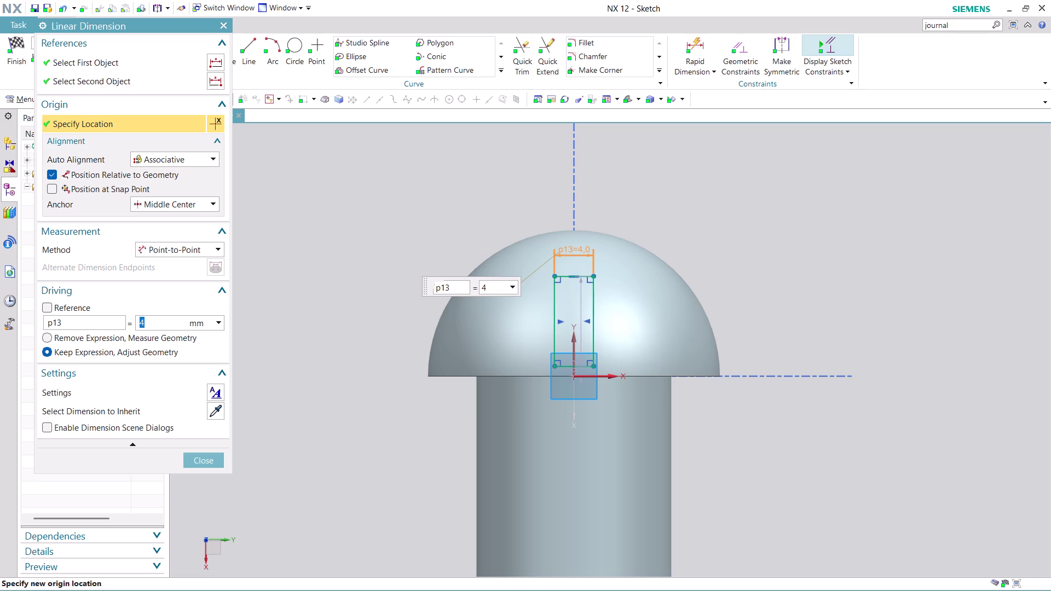
drag(585, 313, 603, 313)
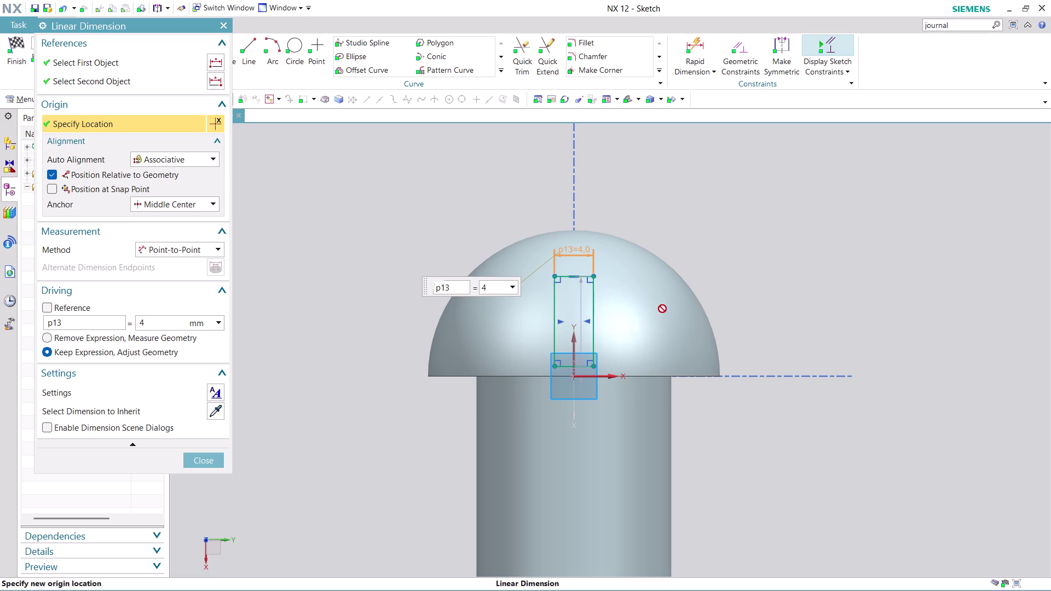
drag(603, 313, 798, 293)
drag(578, 326, 765, 326)
click(206, 455)
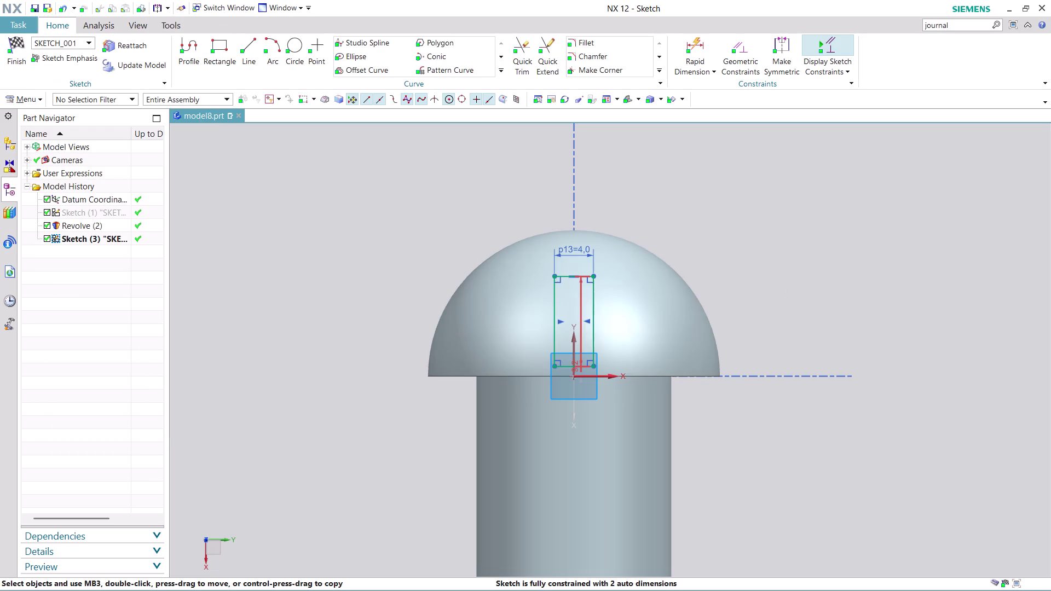
drag(580, 314, 787, 317)
Set the rectangle's height dimension to 10 mm.
double_click(792, 323)
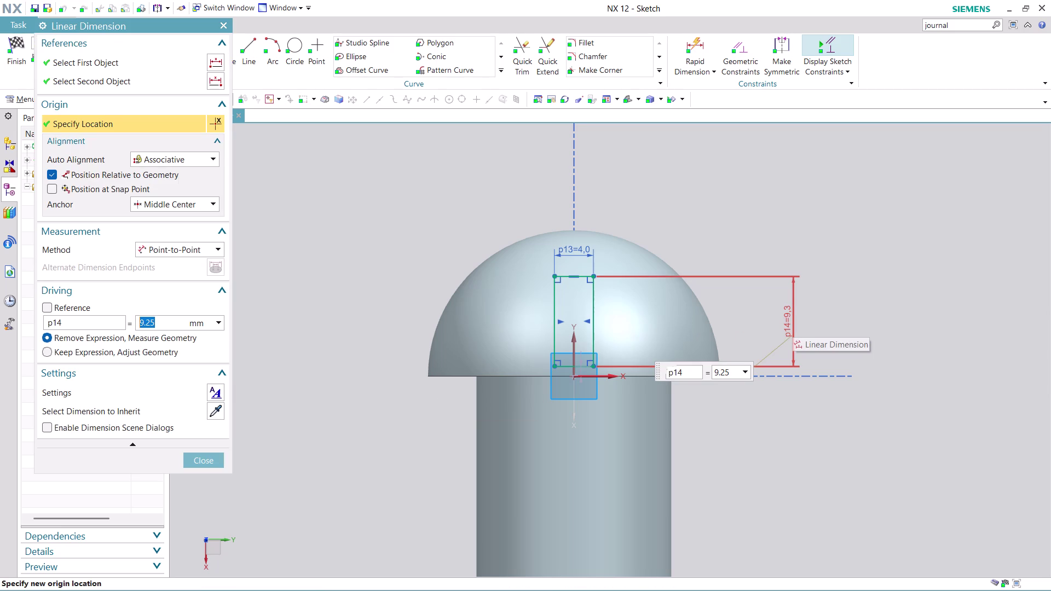
text(10)
key(Return)
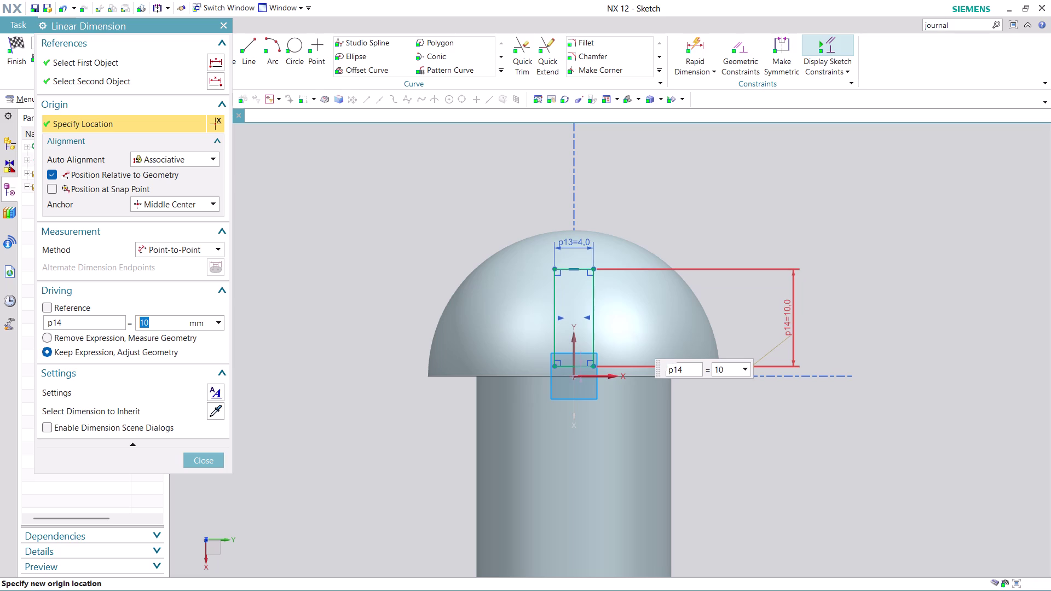
click(206, 466)
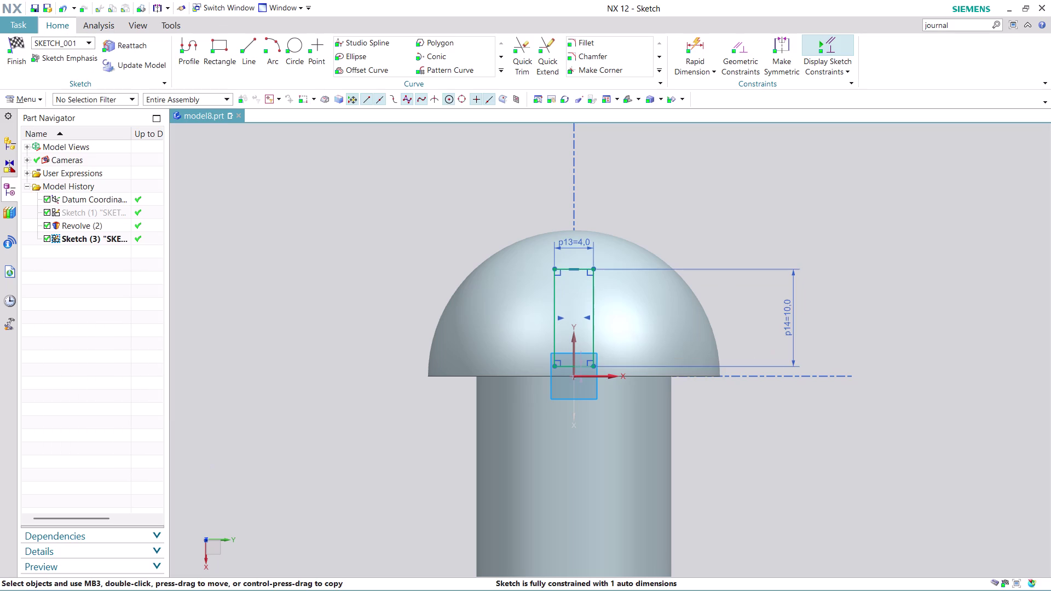
Dimension the rectangle's offset from the head base as 3 mm.
scroll(up, 3)
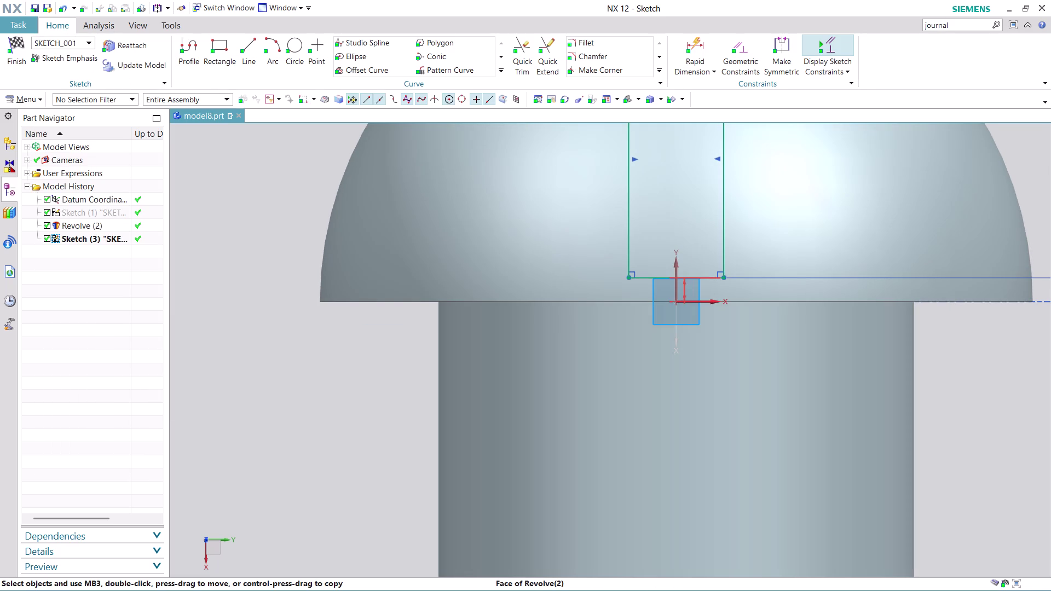
drag(686, 291, 280, 403)
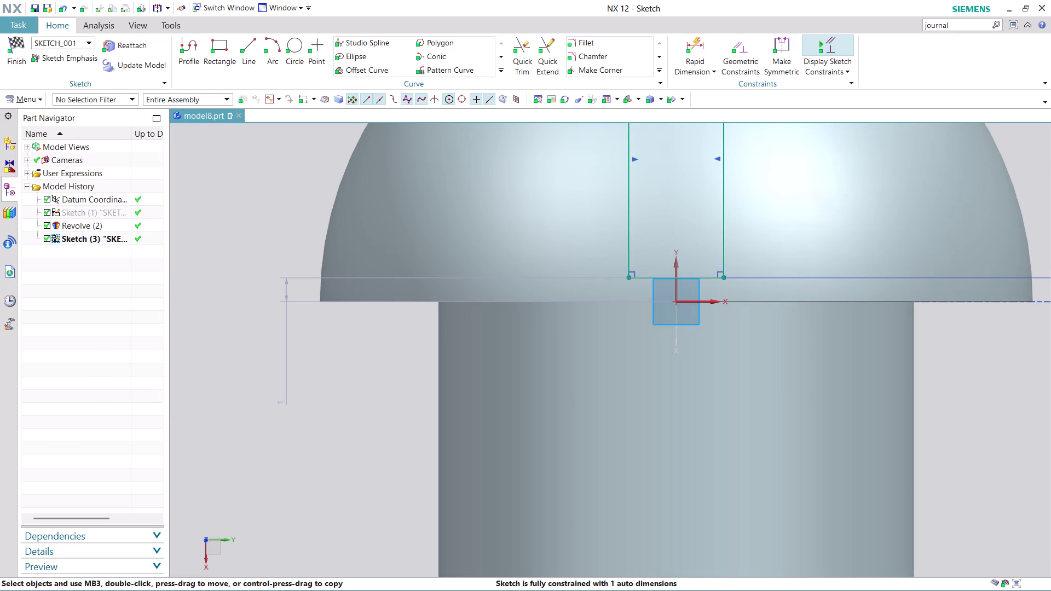
double_click(286, 366)
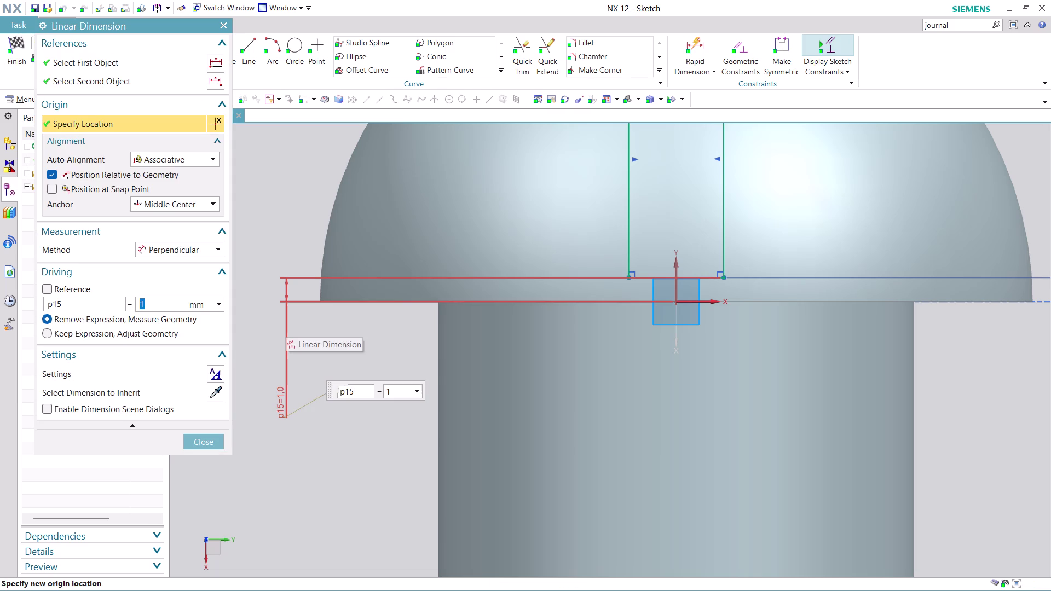
key(3)
key(Return)
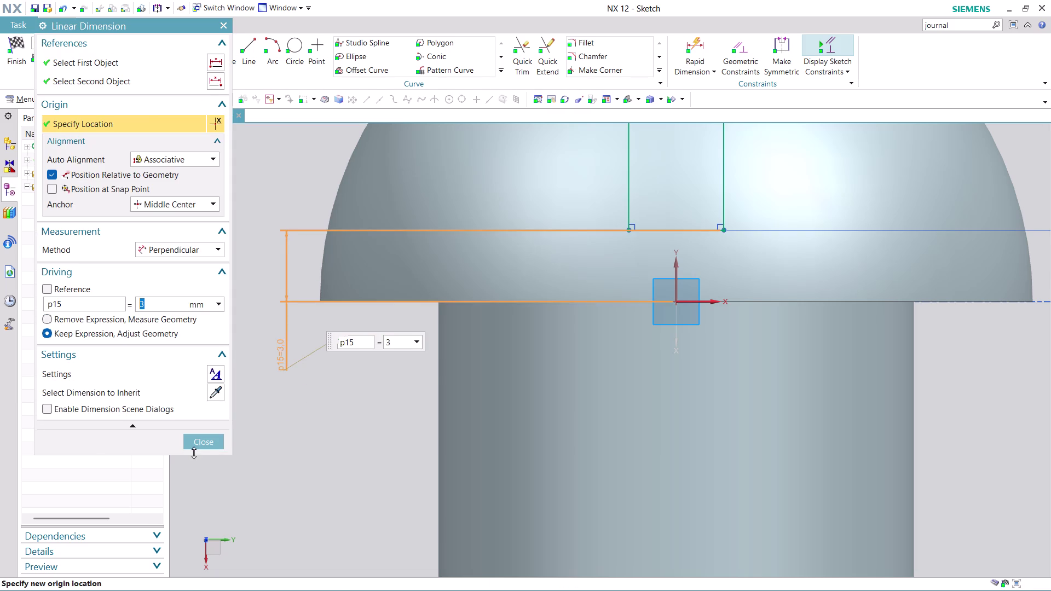
click(195, 443)
Change the rectangle's height dimension to 15 mm.
scroll(down, 3)
scroll(up, 3)
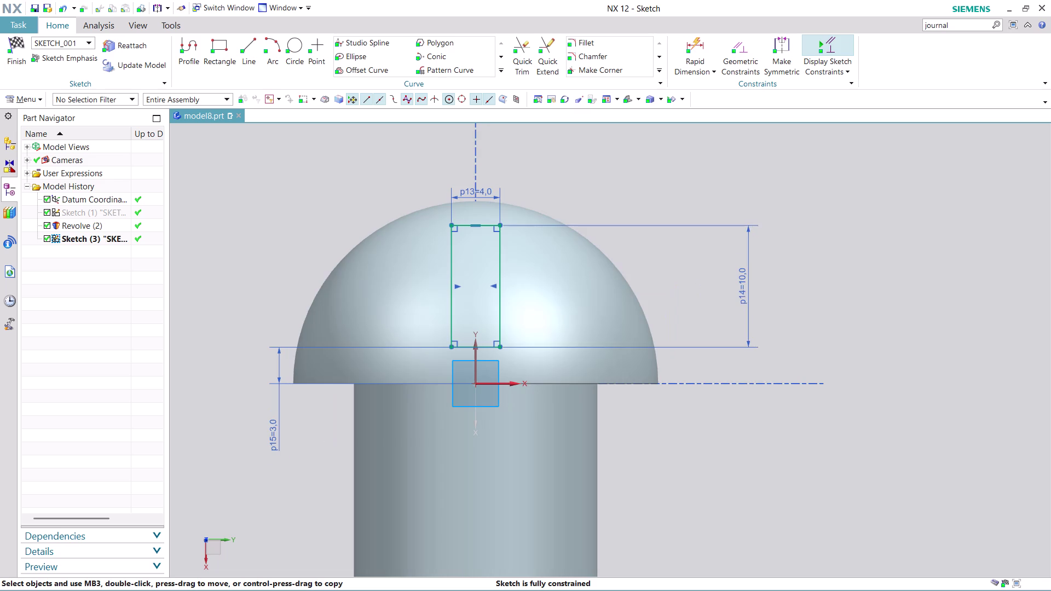
double_click(741, 293)
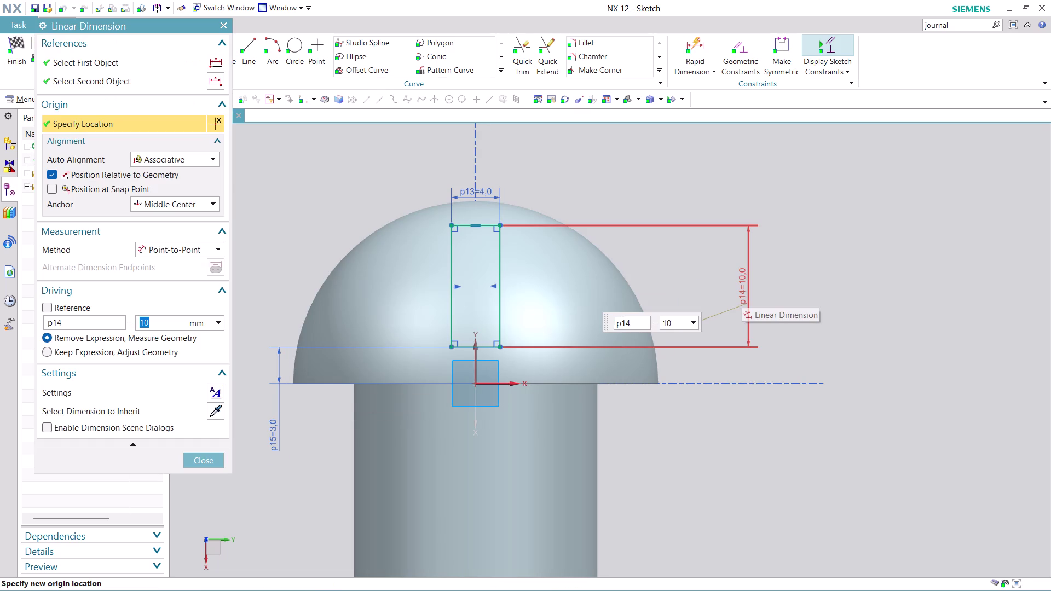
text(15)
key(Return)
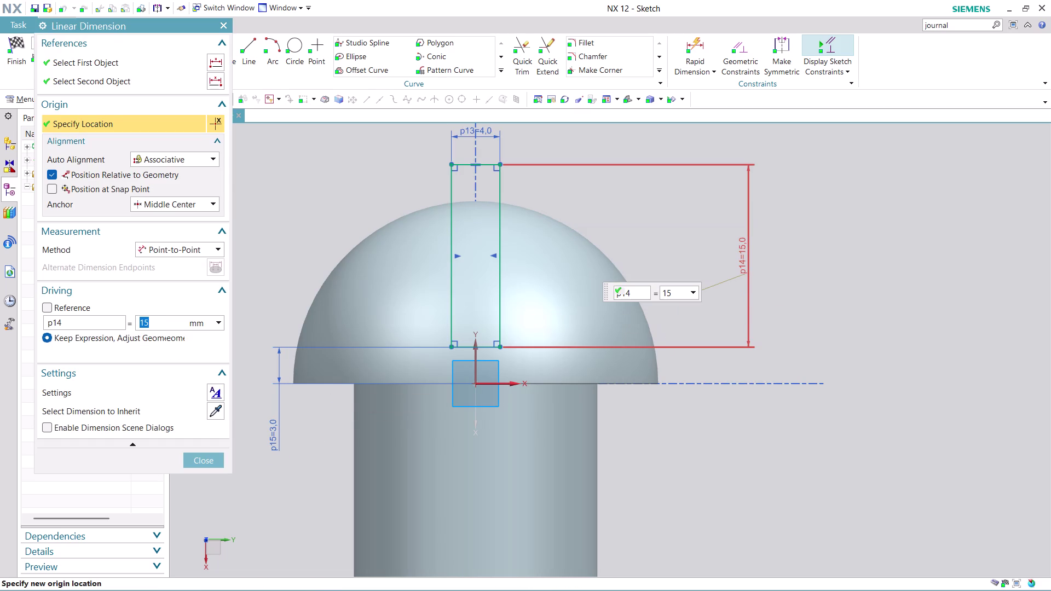
click(205, 464)
Finish Sketch (3) and orbit the model to view the dome top.
scroll(down, 3)
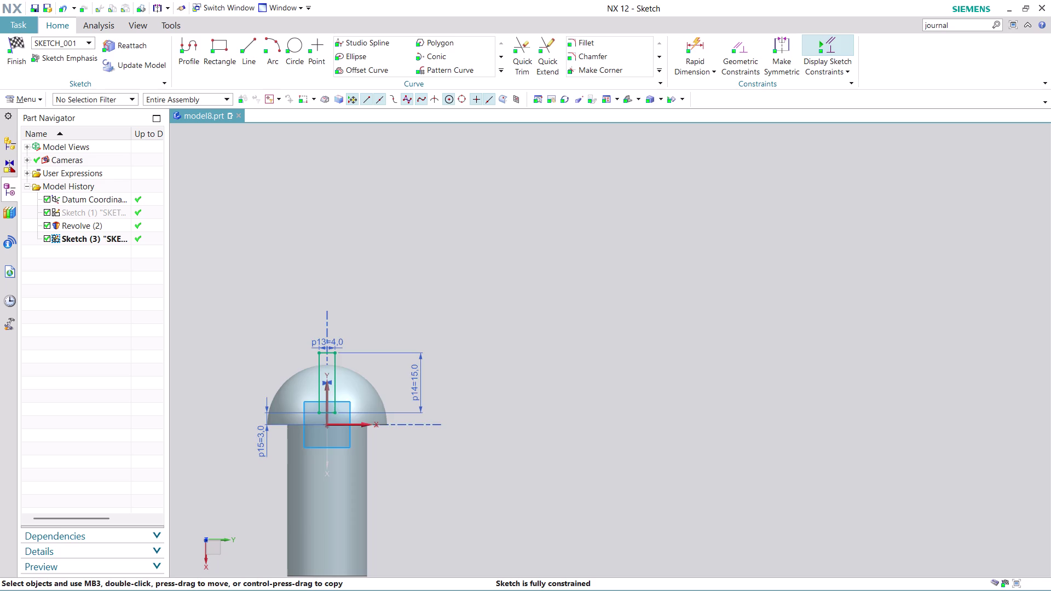
scroll(up, 3)
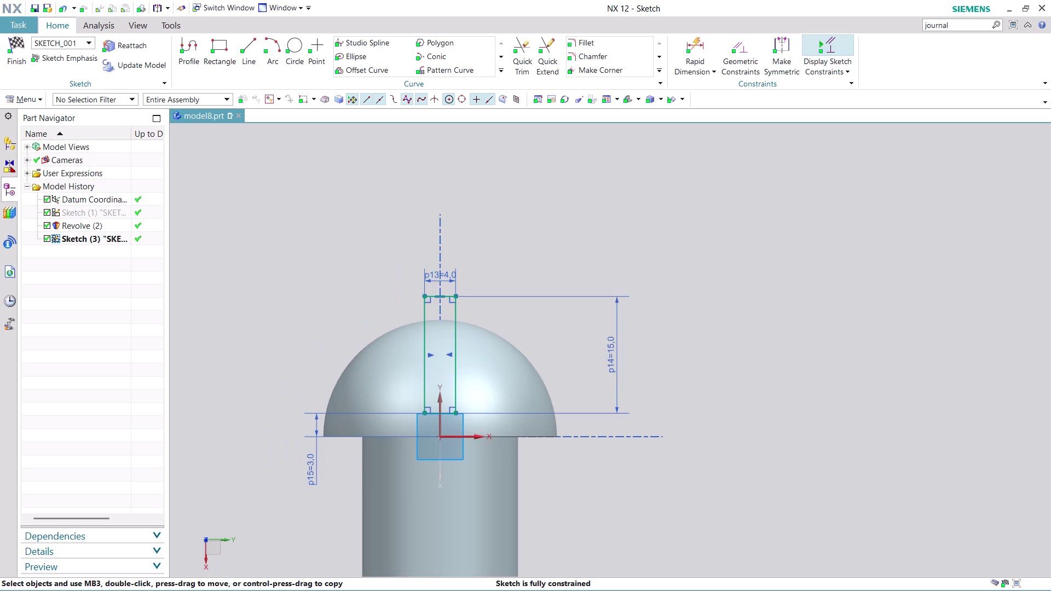
click(19, 57)
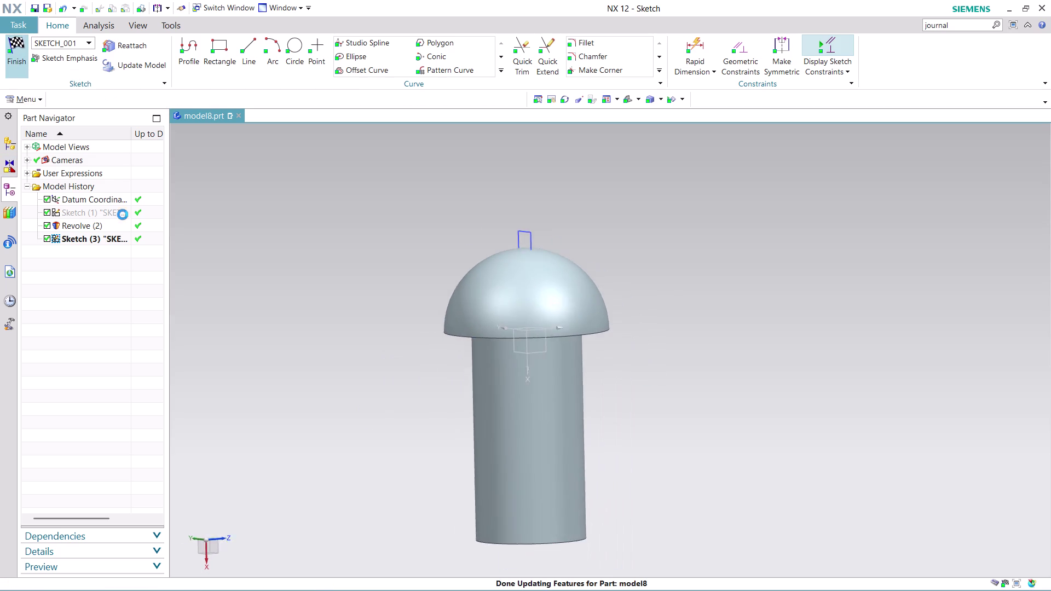
scroll(up, 3)
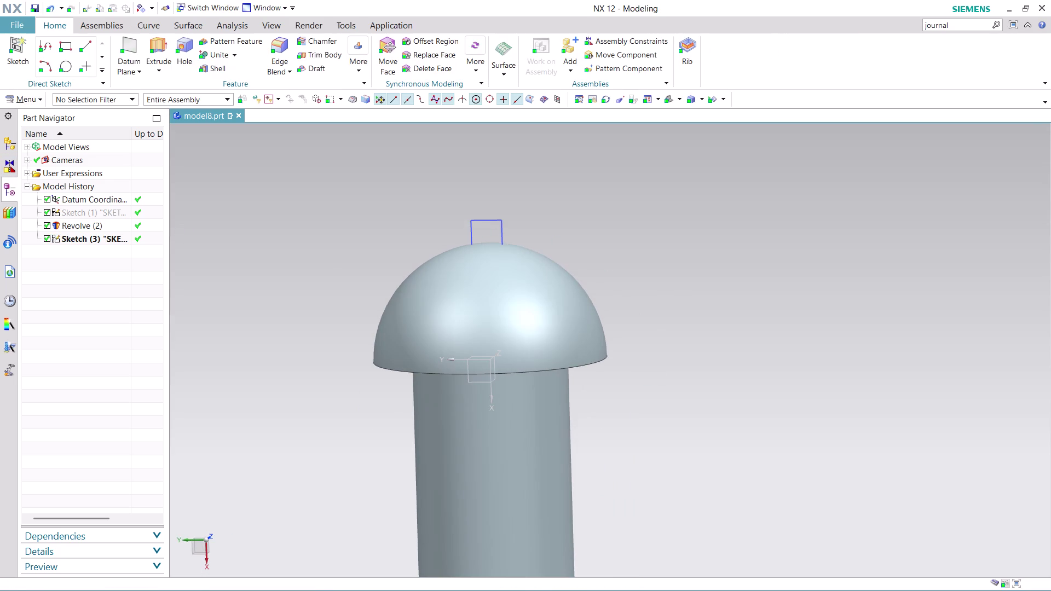
middle_drag(571, 217, 450, 234)
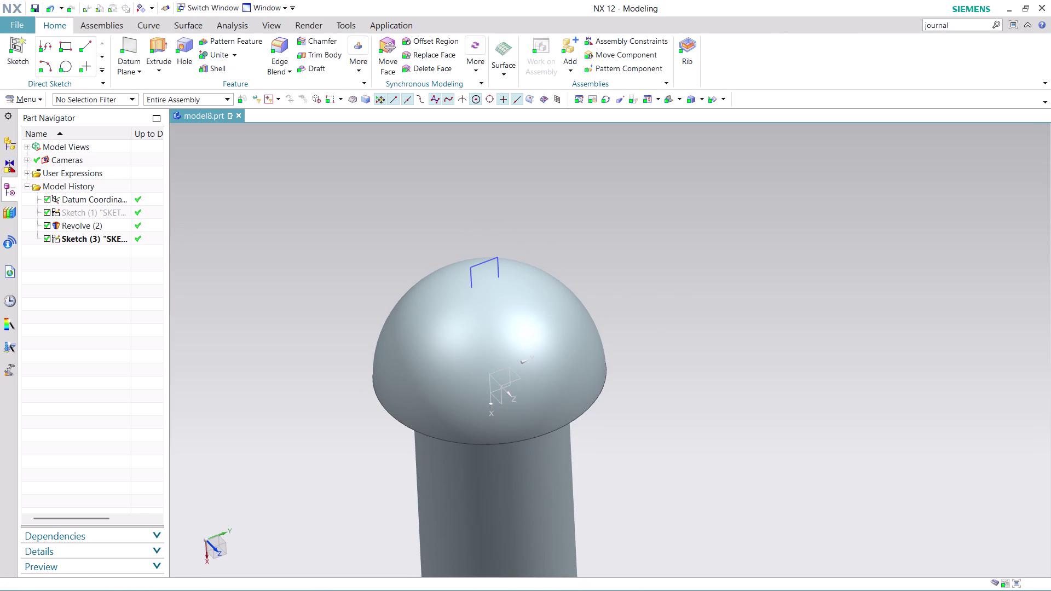
click(152, 44)
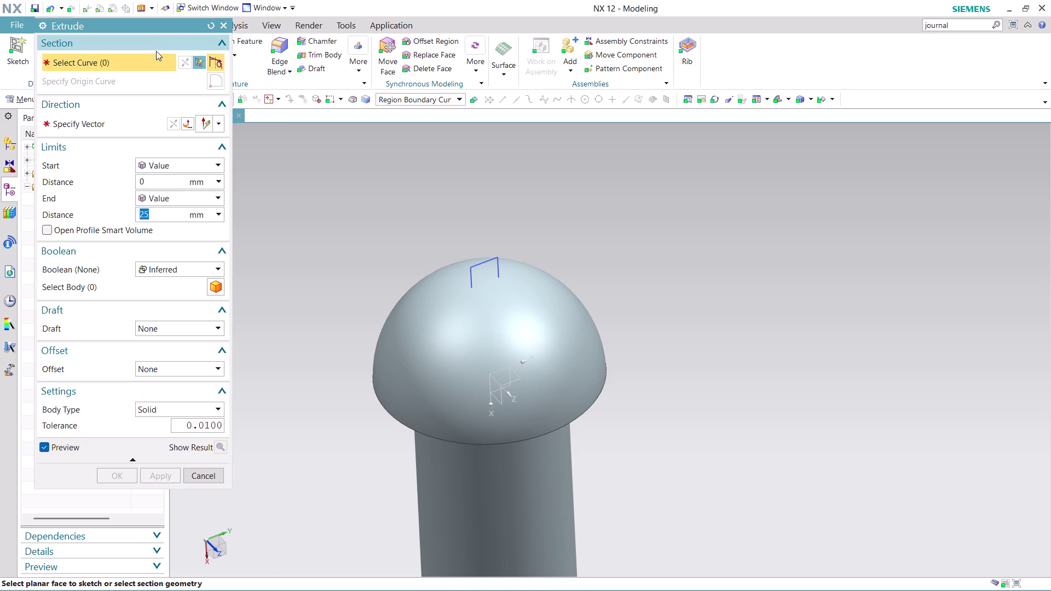
Extrude the slot rectangle as a Subtract with Symmetric Value 25 mm.
click(484, 263)
click(561, 277)
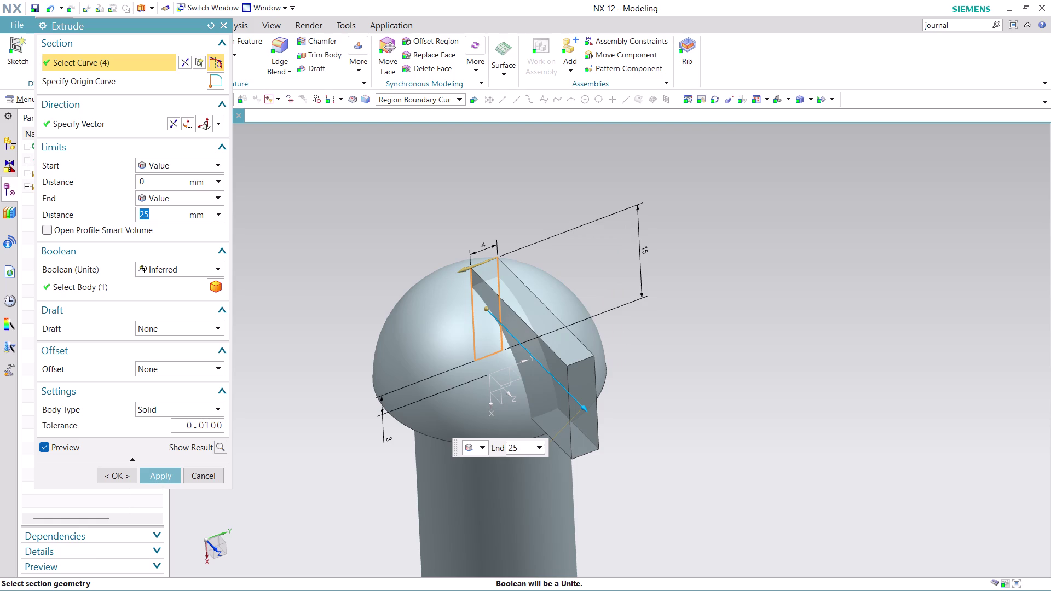
click(205, 270)
click(187, 307)
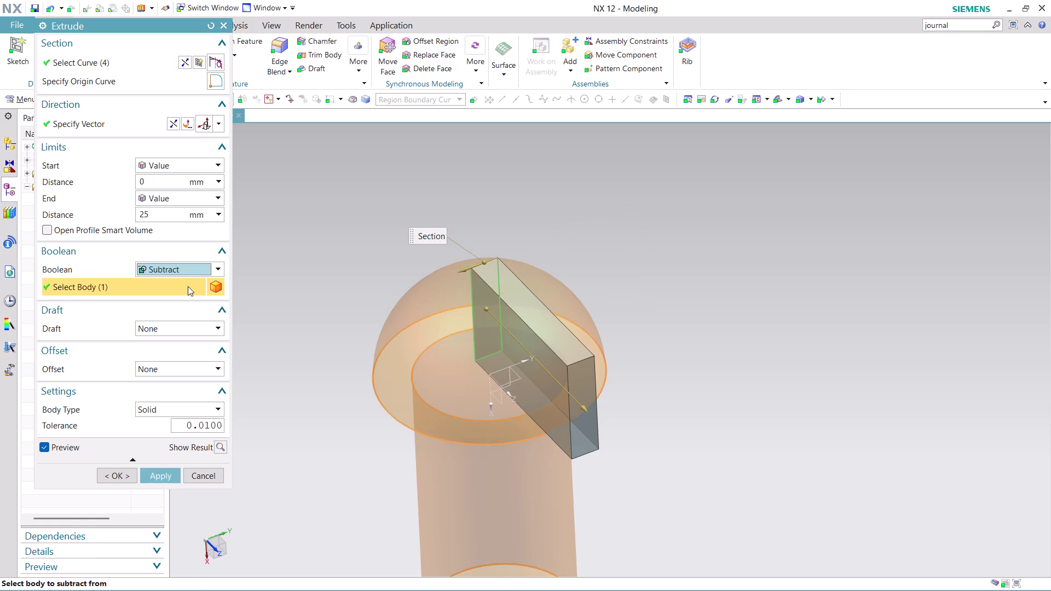
click(200, 196)
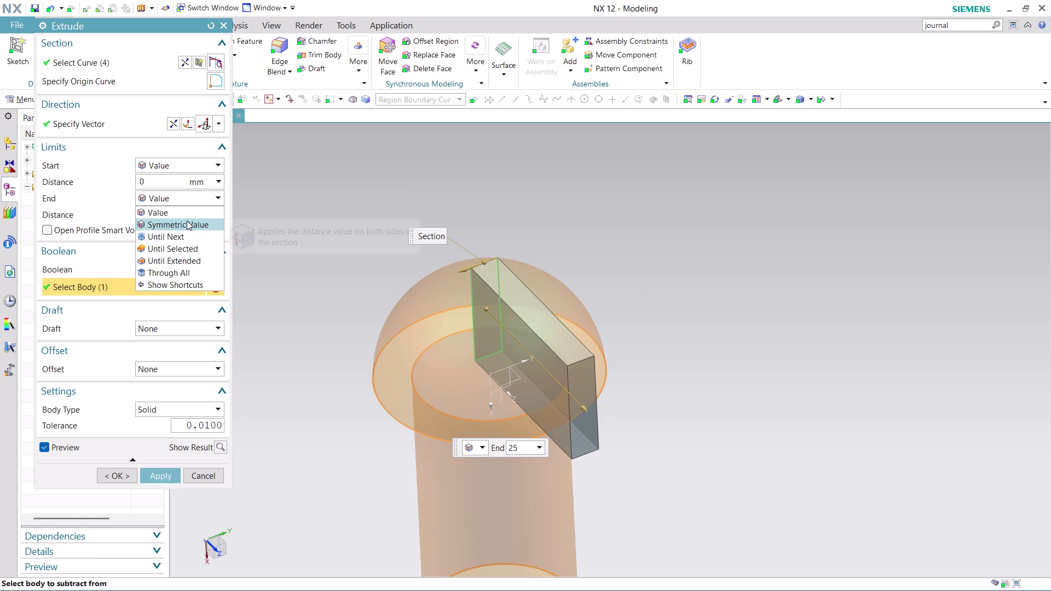
click(187, 220)
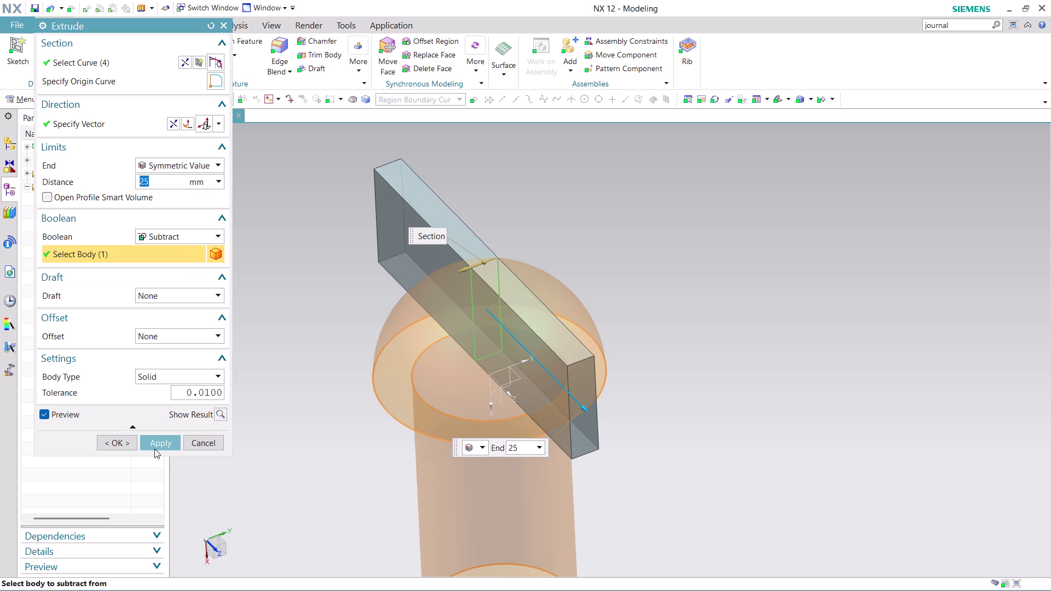
click(156, 444)
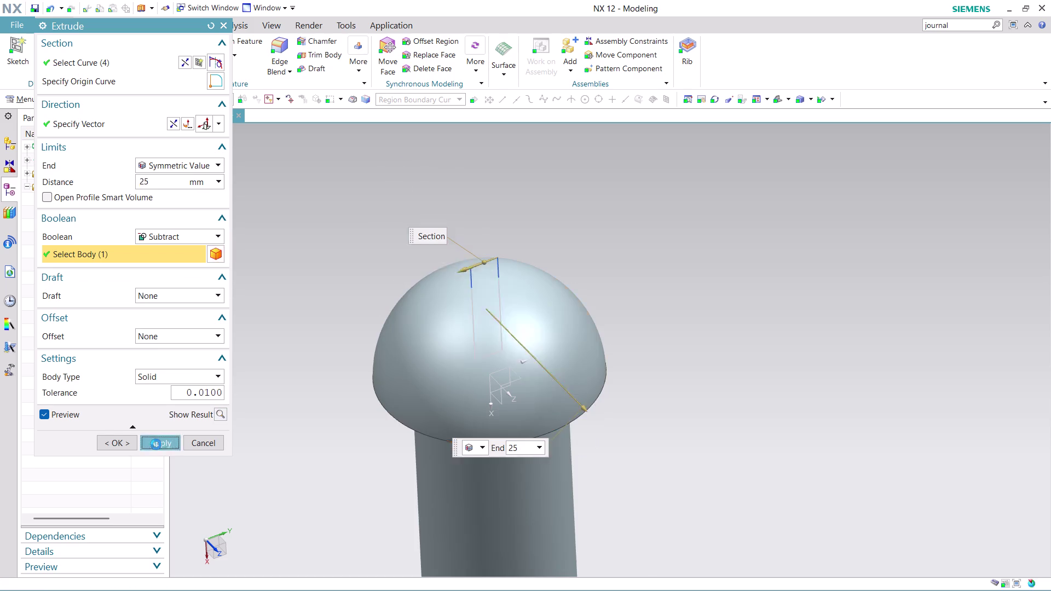
scroll(down, 3)
scroll(up, 3)
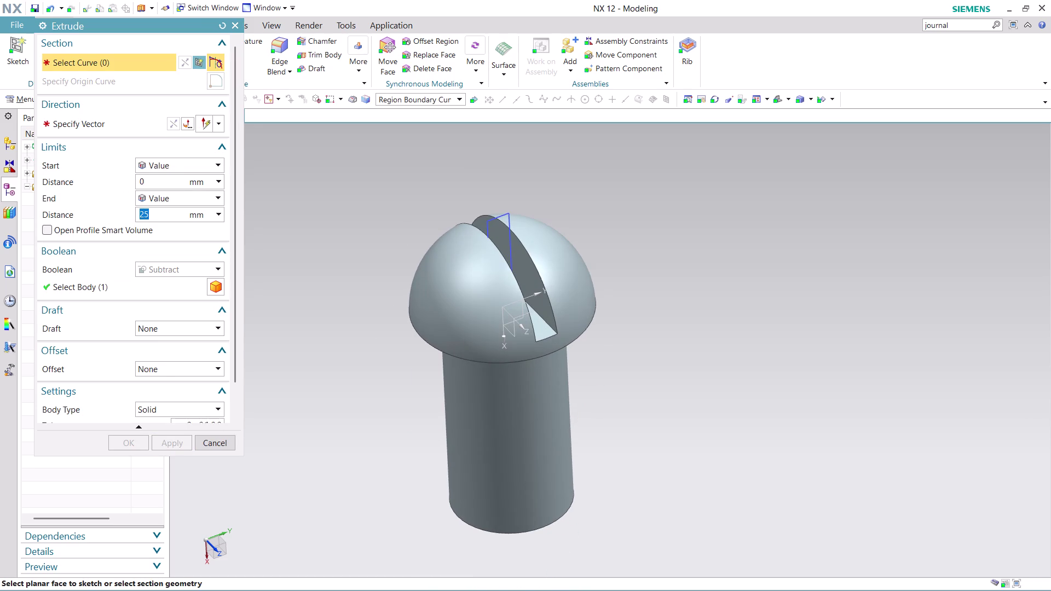
middle_drag(613, 374, 581, 356)
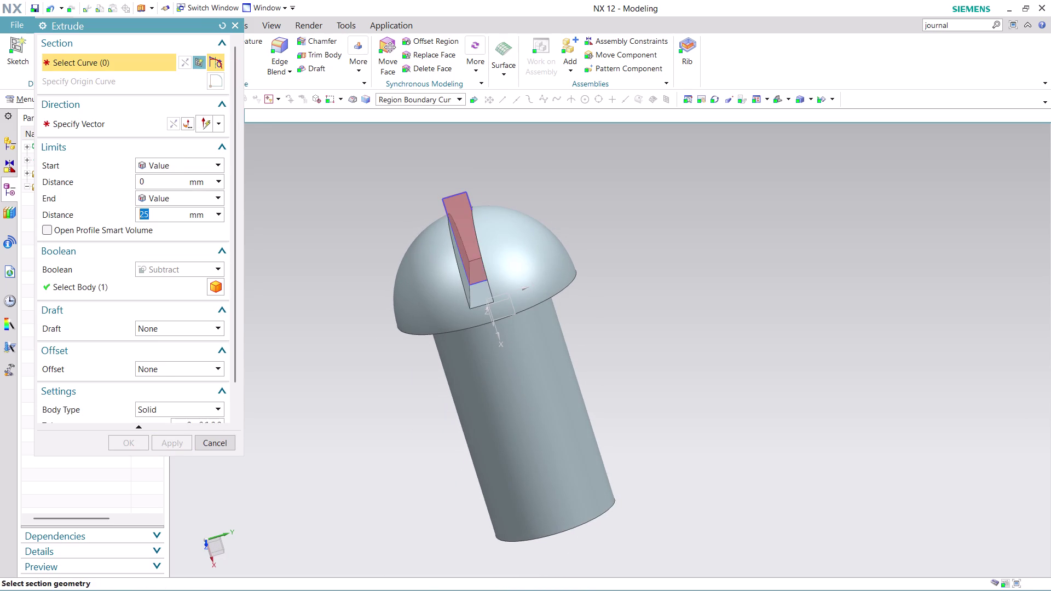
click(220, 443)
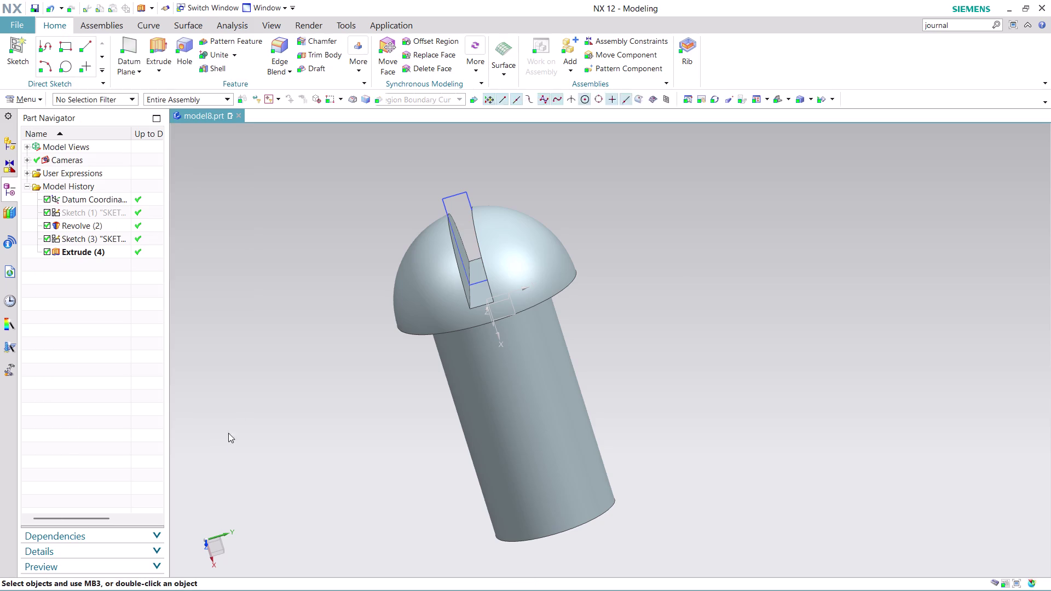
Hide Sketch (3) and orbit to see the pin's bottom end.
right_click(449, 197)
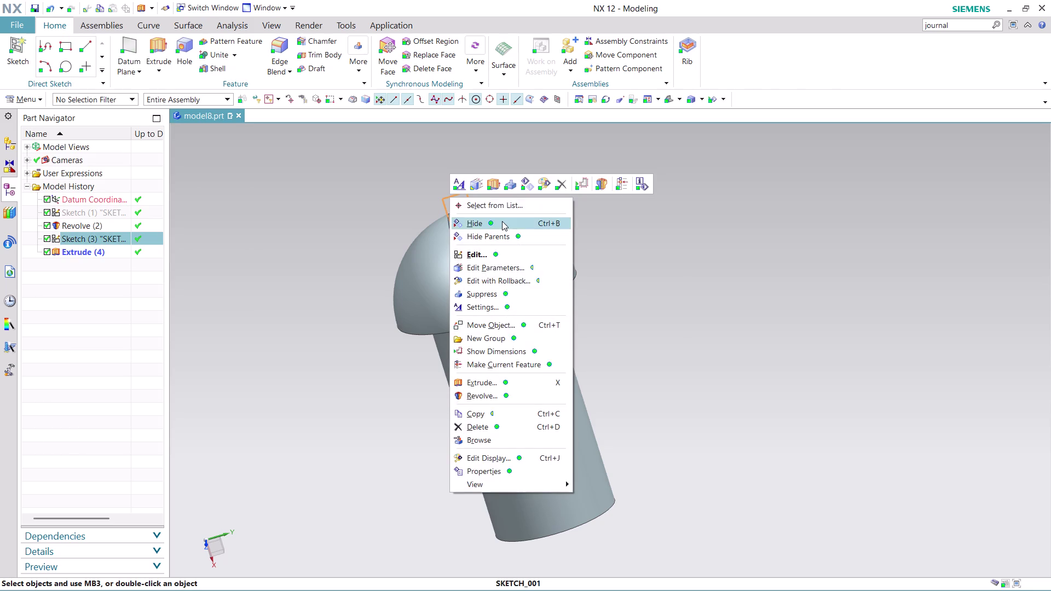
click(502, 222)
scroll(down, 3)
middle_drag(649, 269, 566, 252)
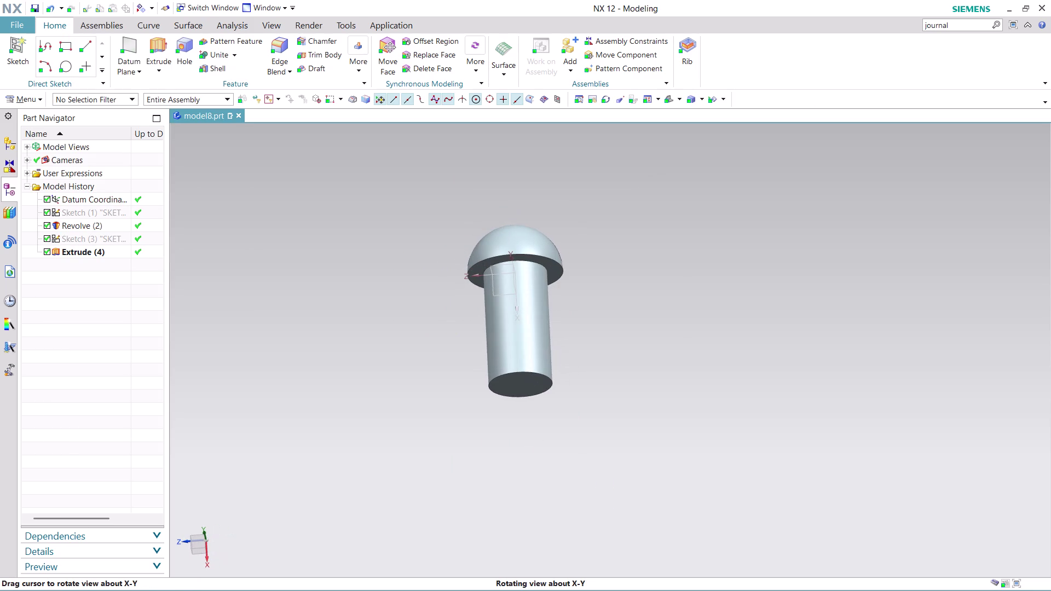
scroll(up, 3)
scroll(up, 3)
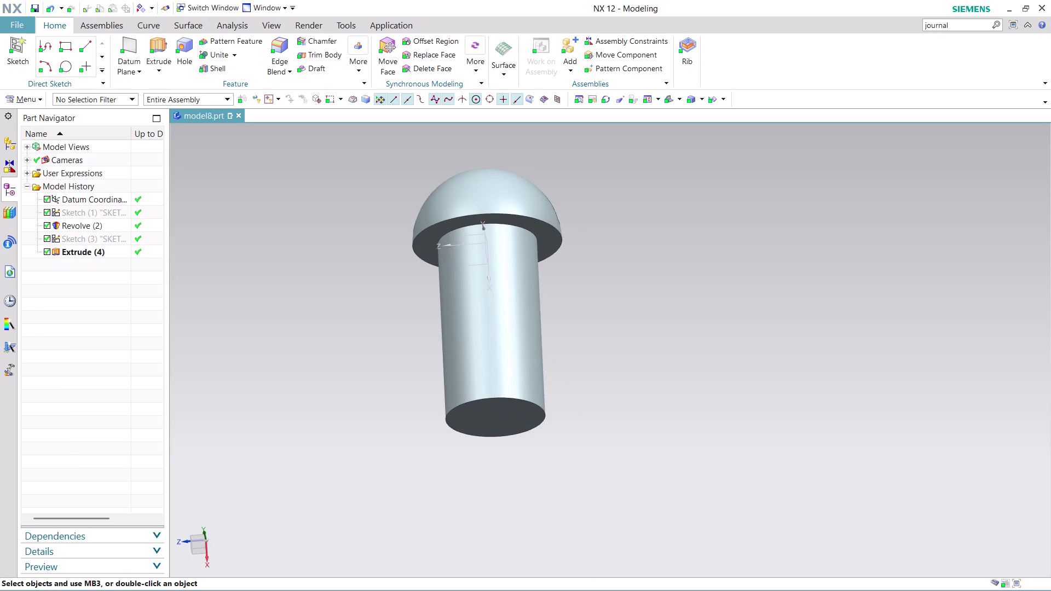
Chamfer the bottom circular edge of the shank at 45°.
click(332, 41)
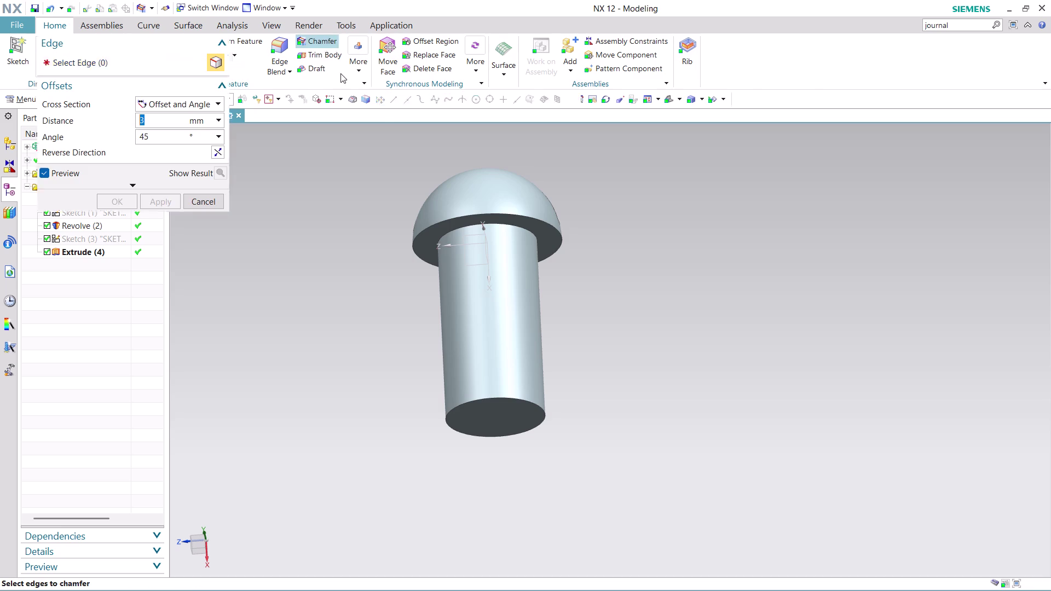
click(519, 402)
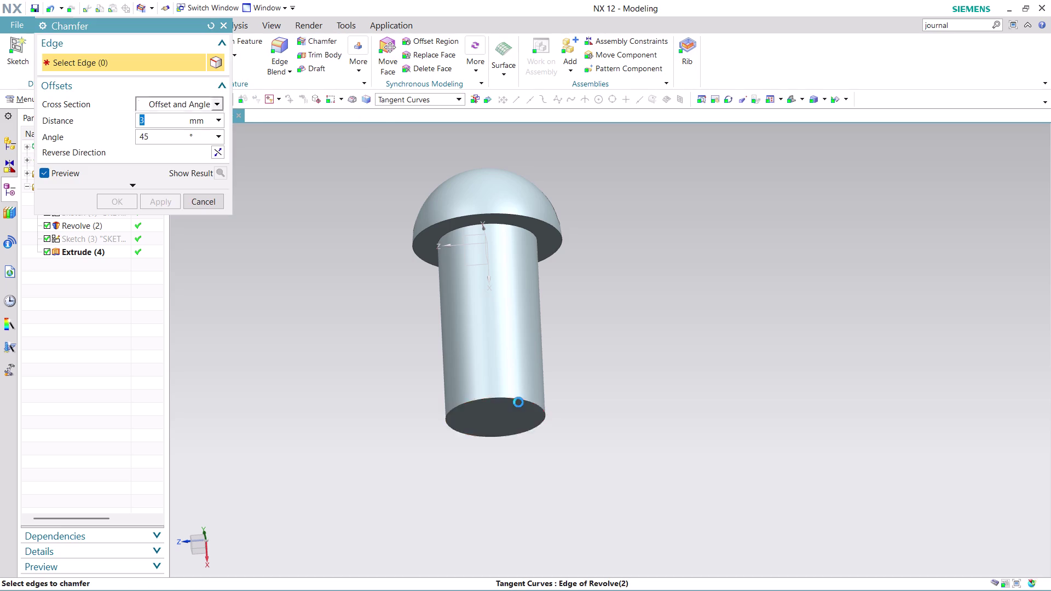
click(170, 197)
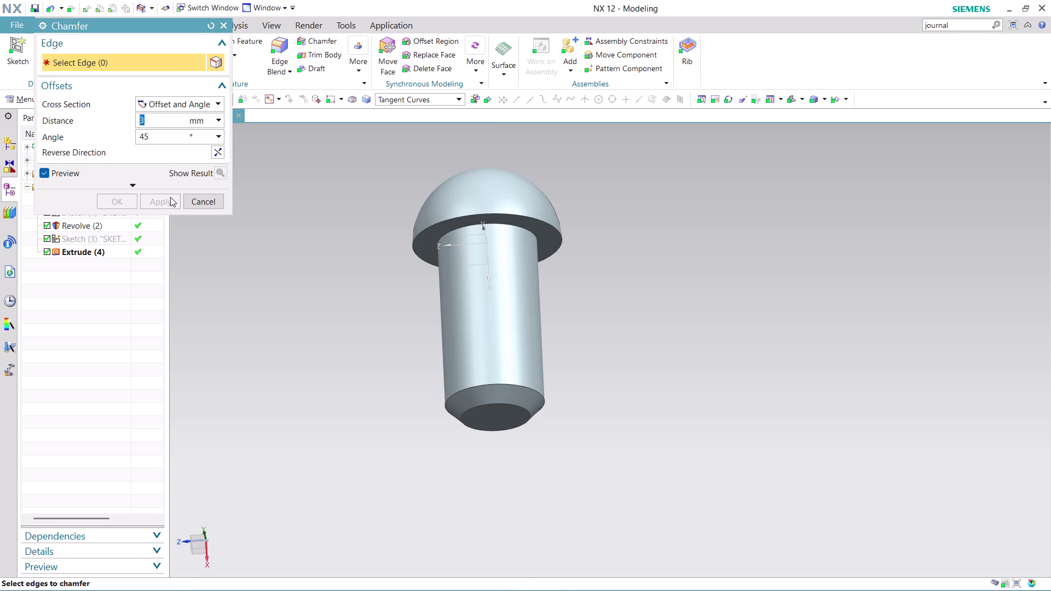
click(207, 199)
scroll(down, 3)
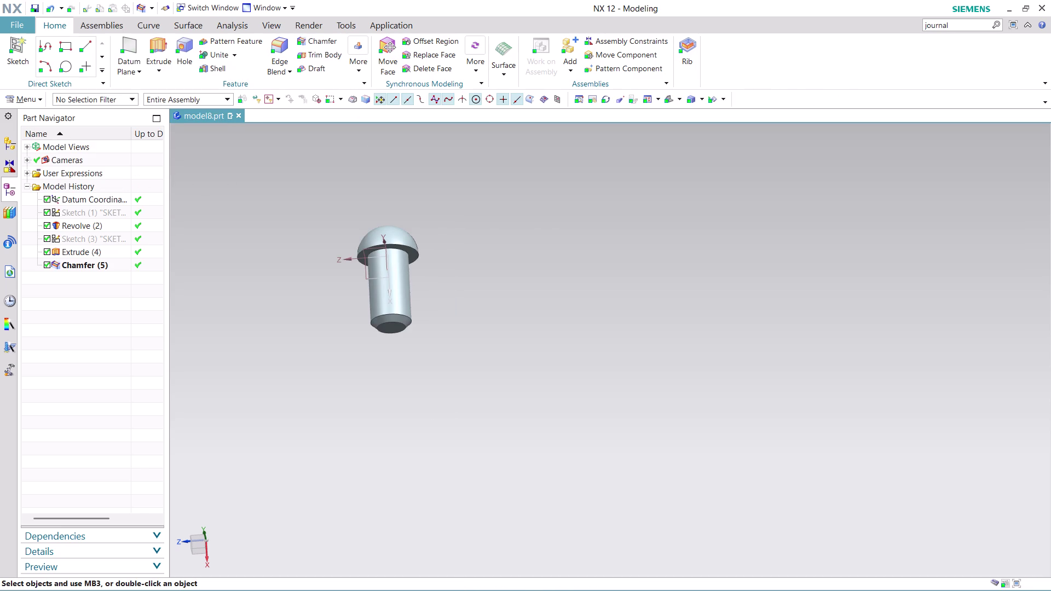
middle_drag(308, 226, 339, 274)
scroll(up, 3)
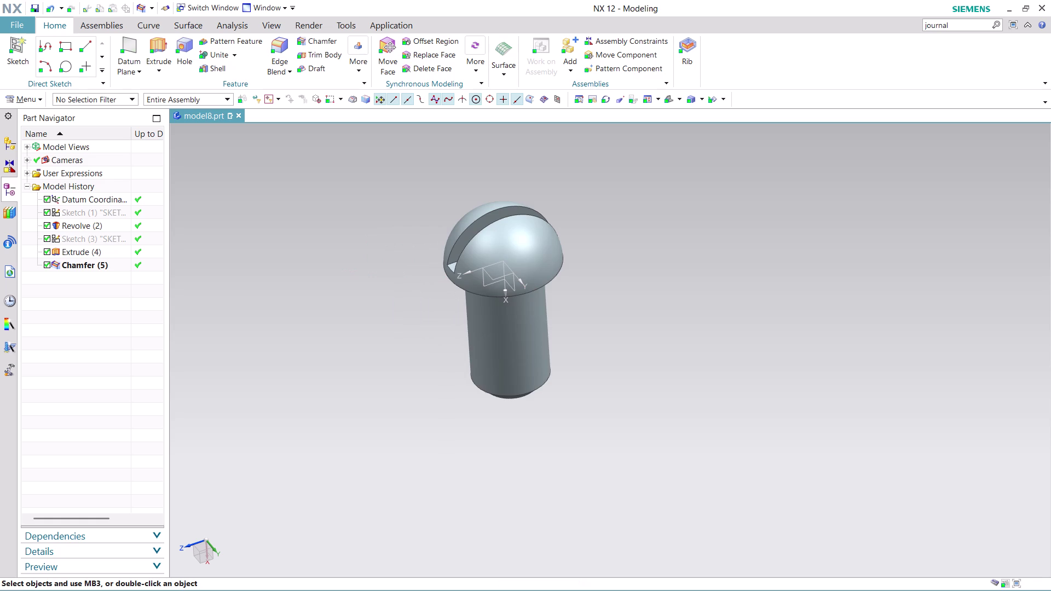
scroll(up, 3)
scroll(down, 3)
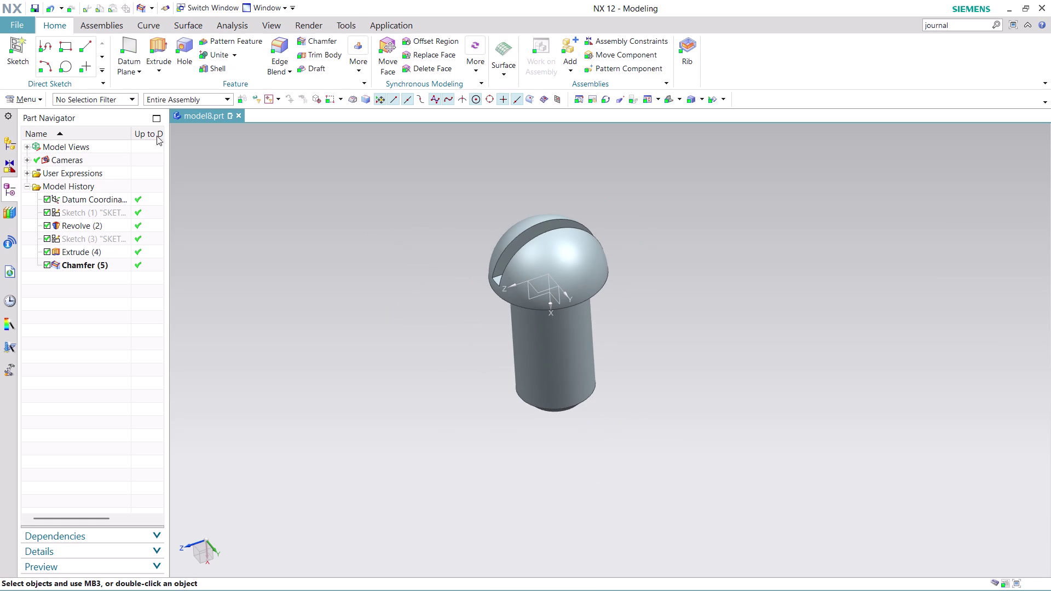
click(14, 25)
click(54, 45)
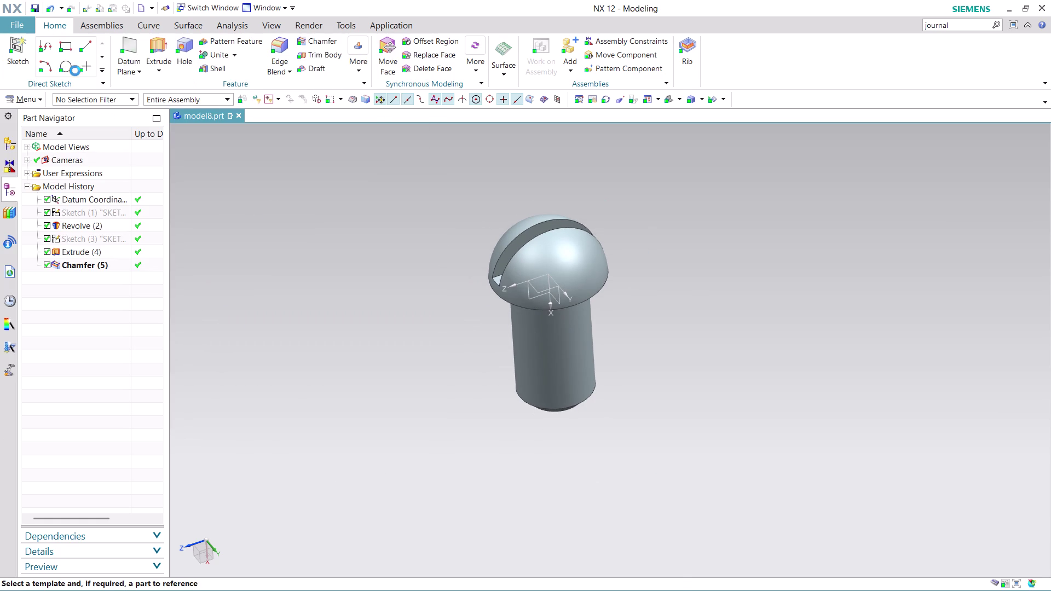
Create a new drawing from the A4 - Size template, skipping the title block.
click(346, 271)
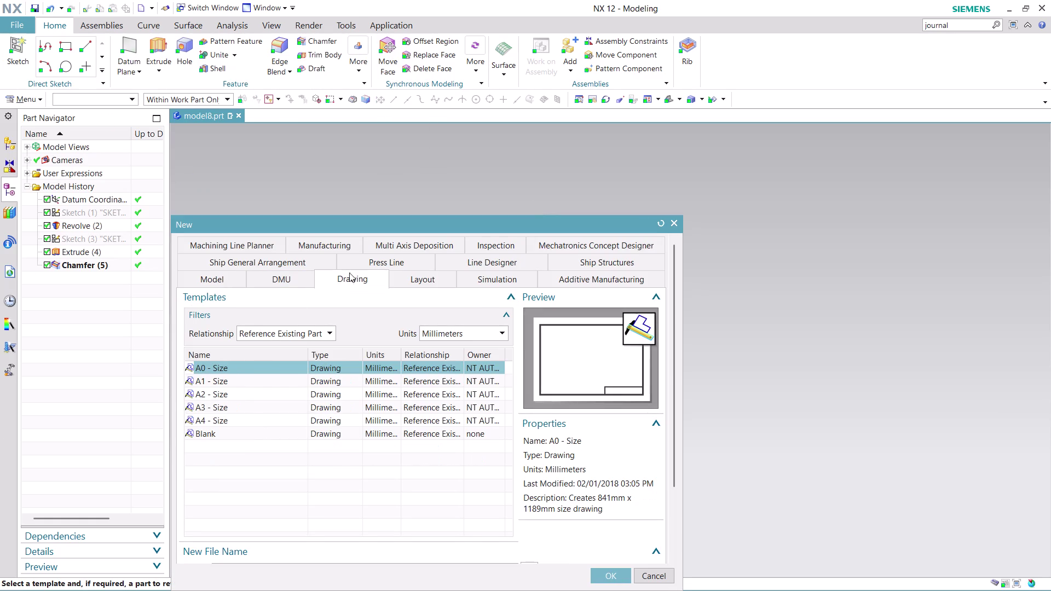
click(253, 421)
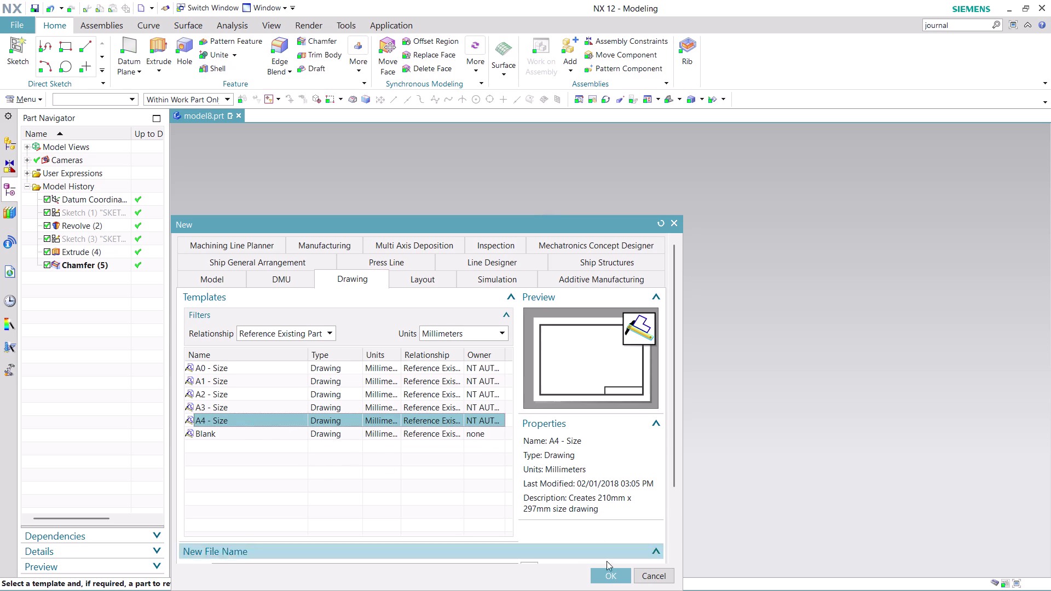
click(612, 576)
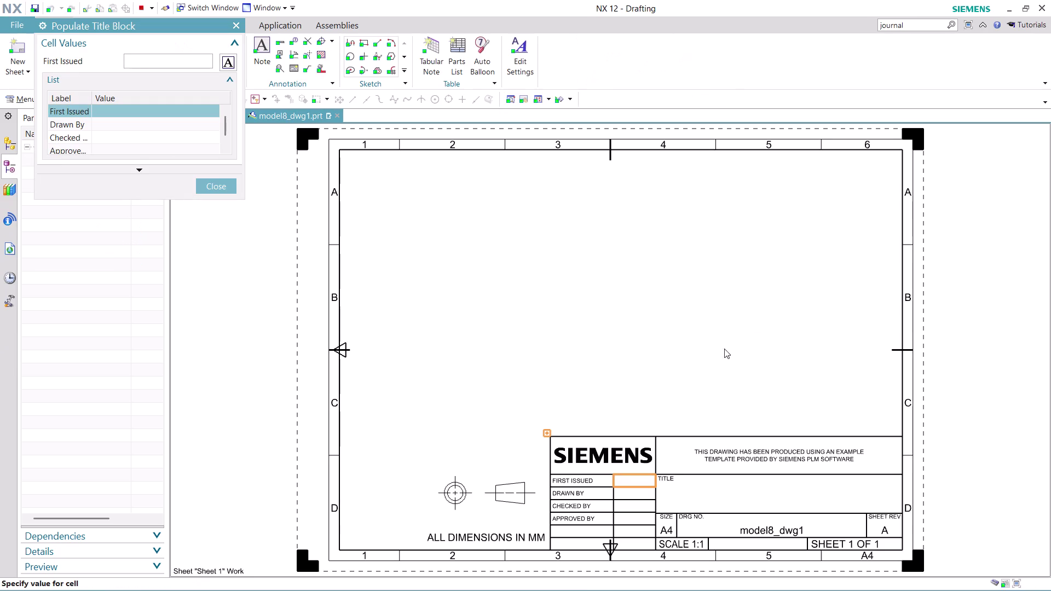
click(210, 190)
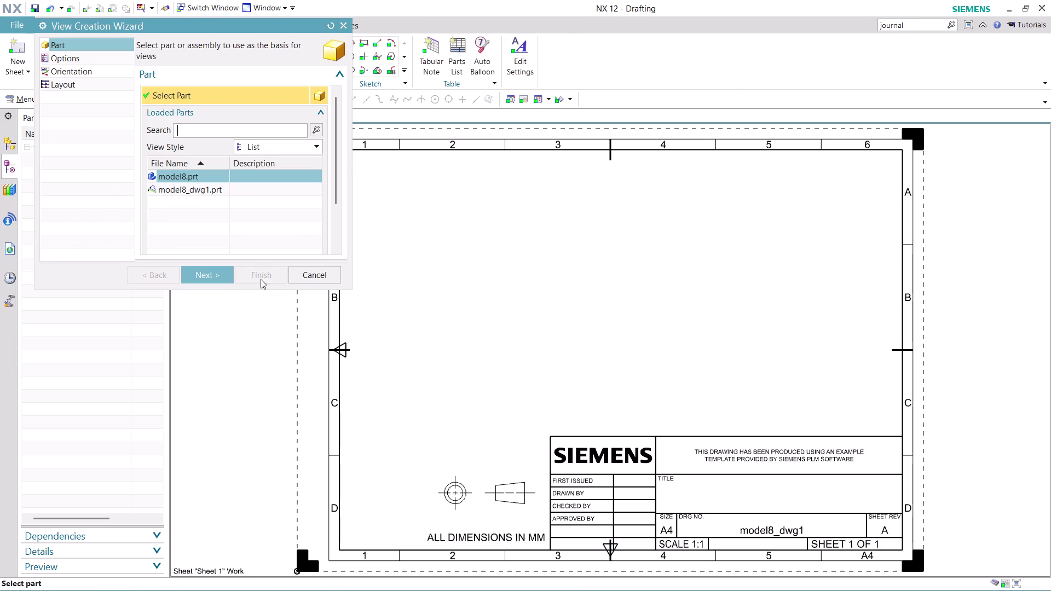
click(314, 279)
Place an Isometric base view of the pin on the sheet.
click(107, 53)
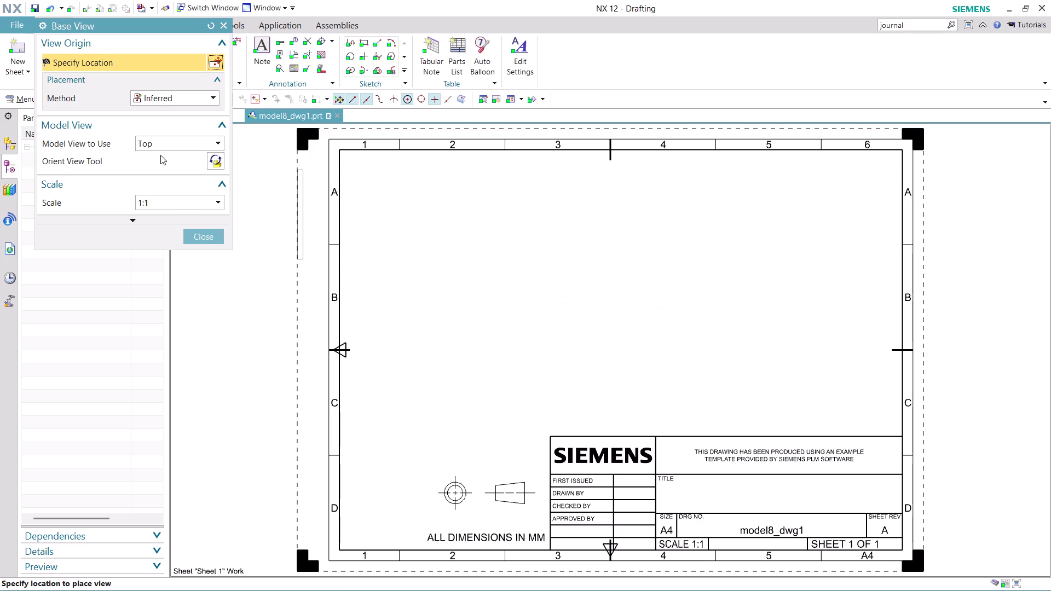
click(210, 143)
click(188, 226)
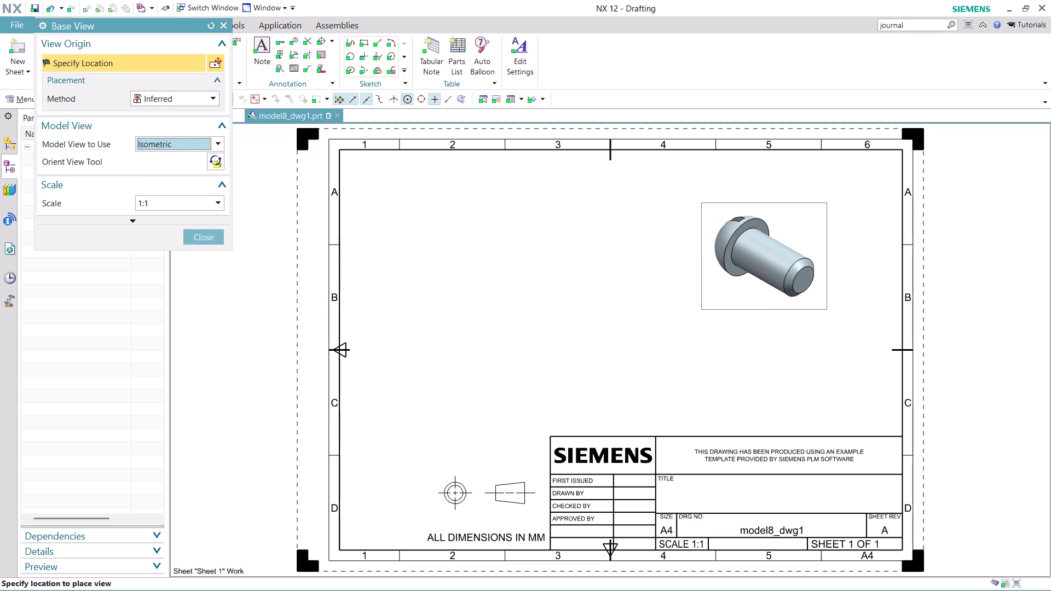
click(801, 252)
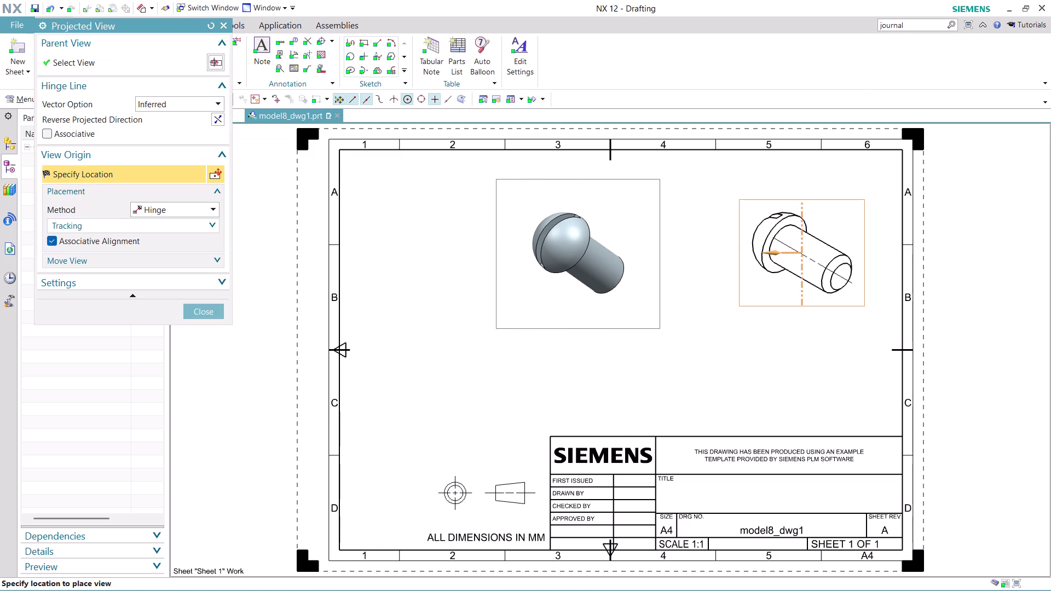
click(195, 309)
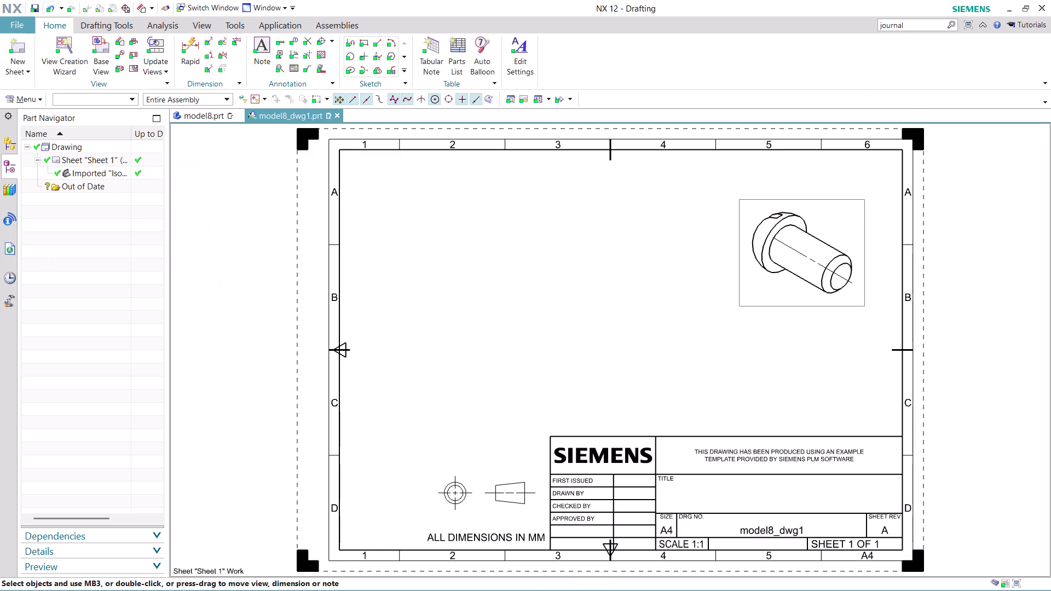
click(100, 53)
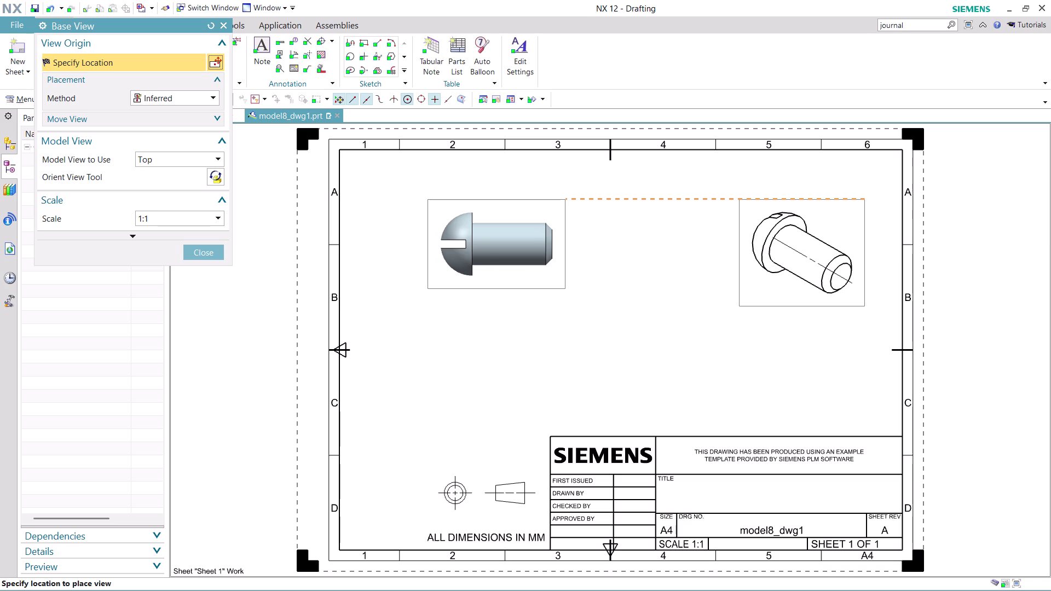
Discard the pending projected view and drag the front view lower on model8_dwg1.
click(496, 237)
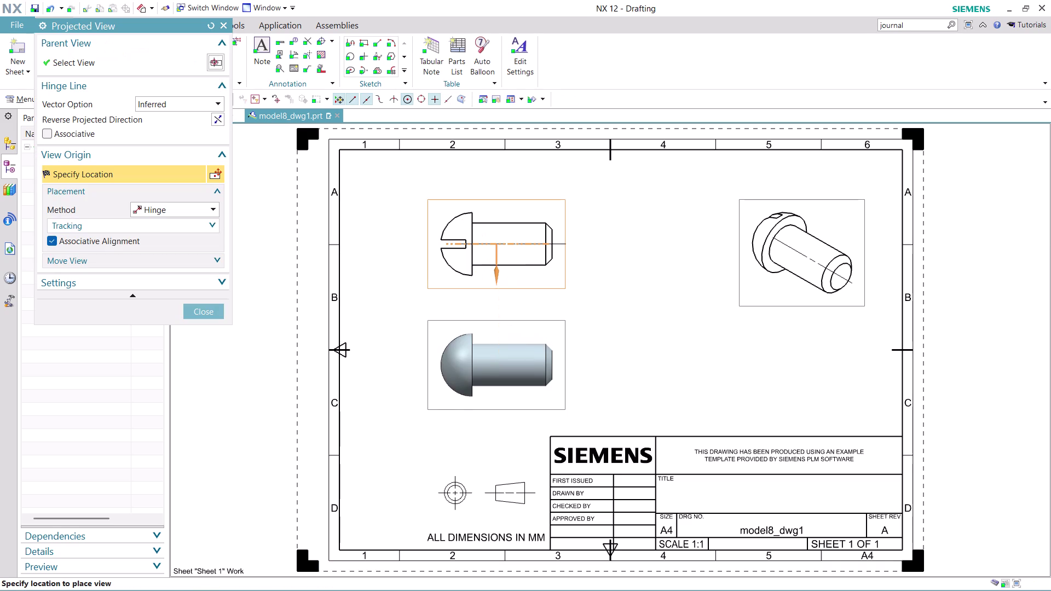
click(209, 307)
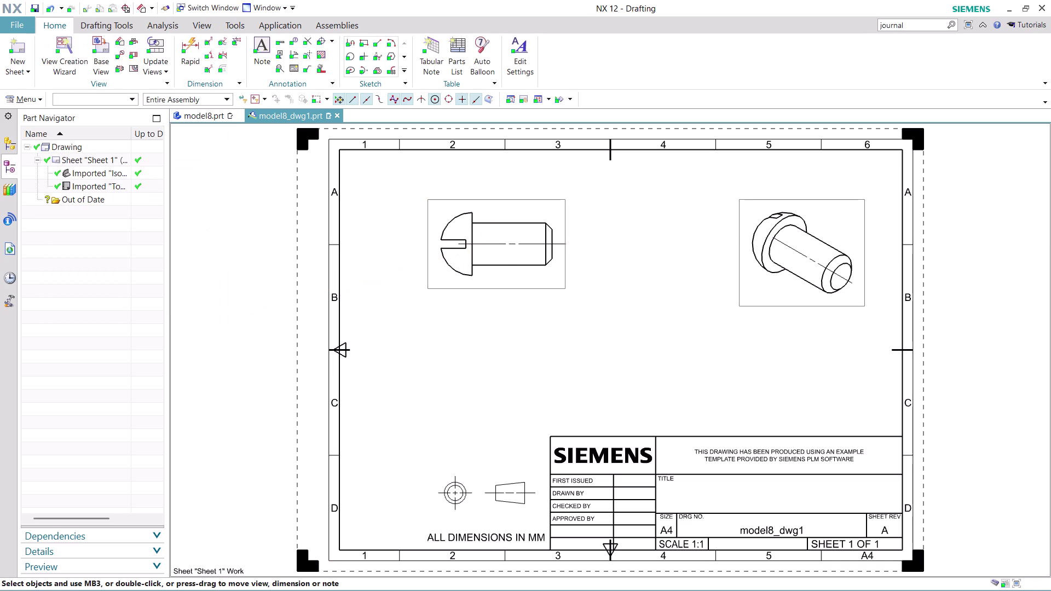
scroll(up, 3)
scroll(down, 3)
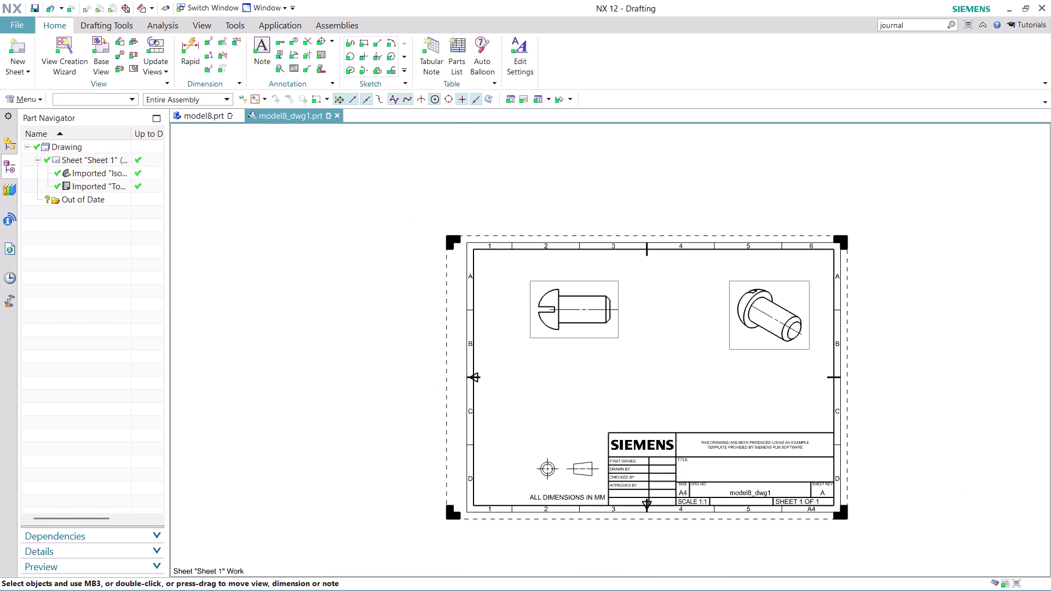
drag(595, 335, 598, 378)
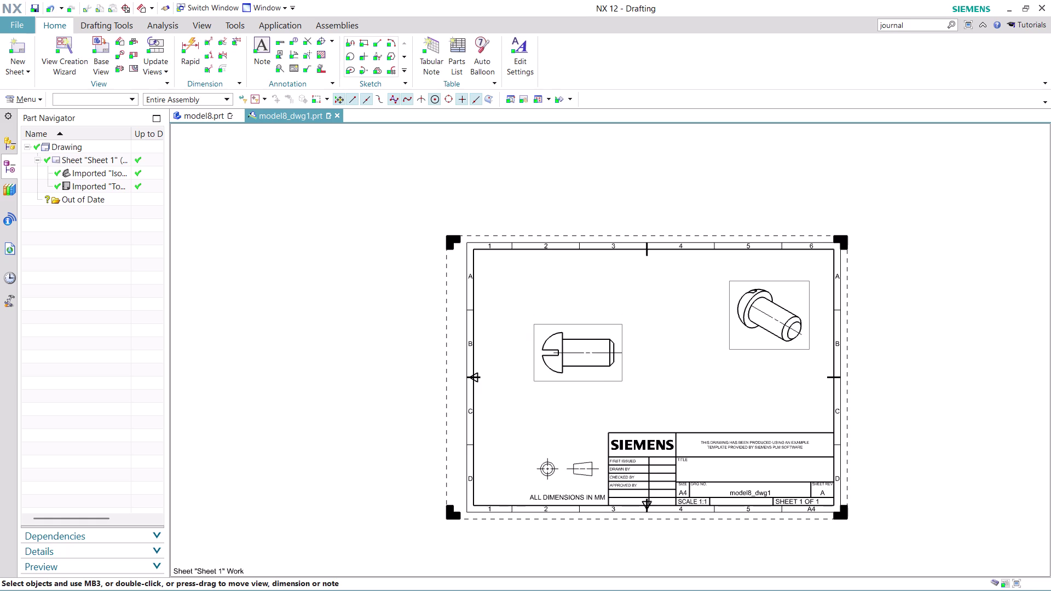
scroll(up, 3)
scroll(up, 3)
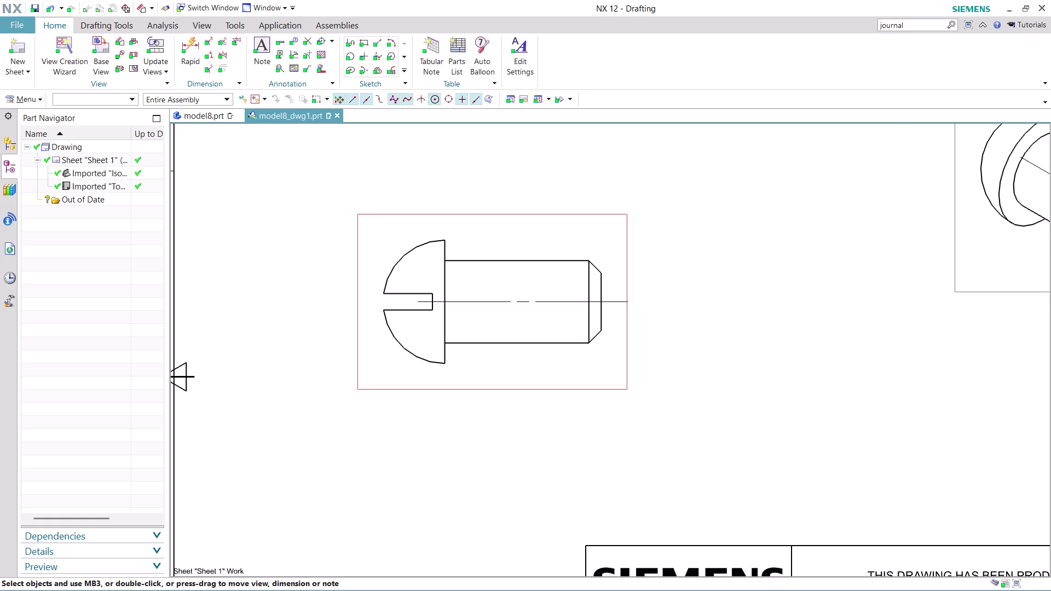
click(190, 44)
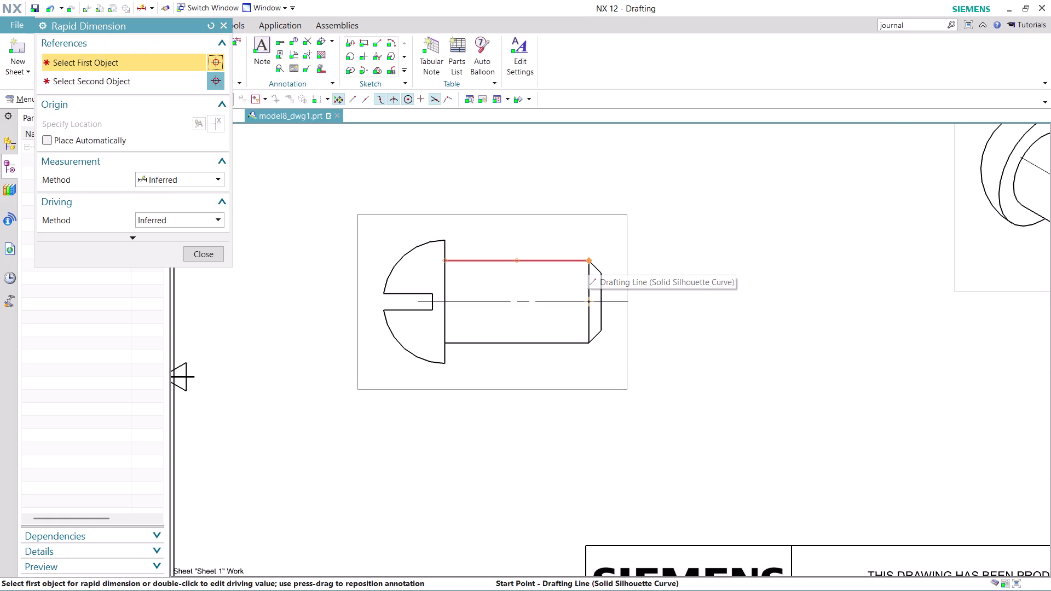
Add the 20 linear dimension to the right of the pin's shank.
click(586, 261)
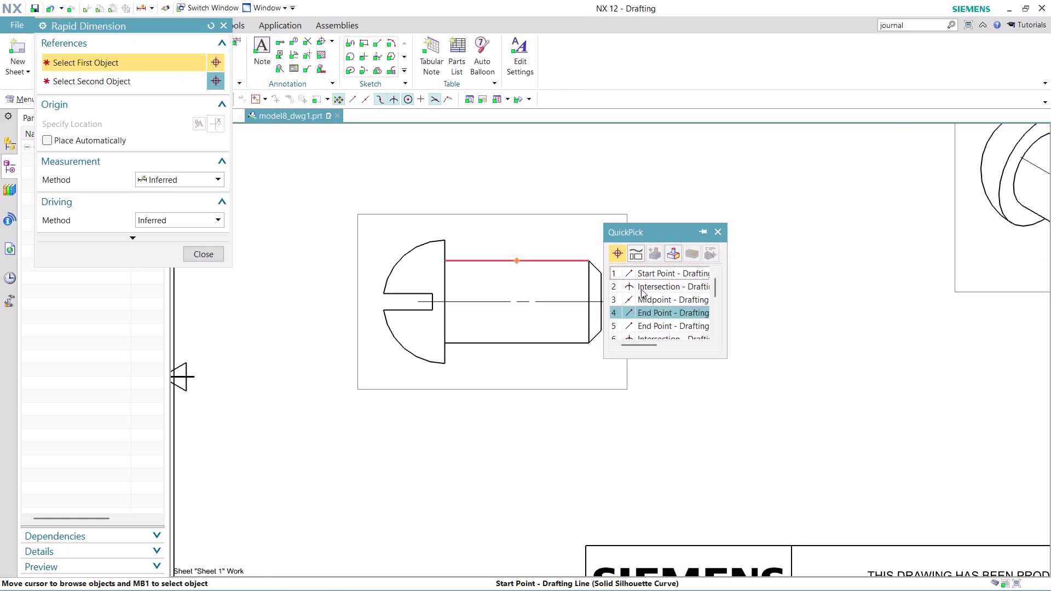
click(656, 277)
click(587, 342)
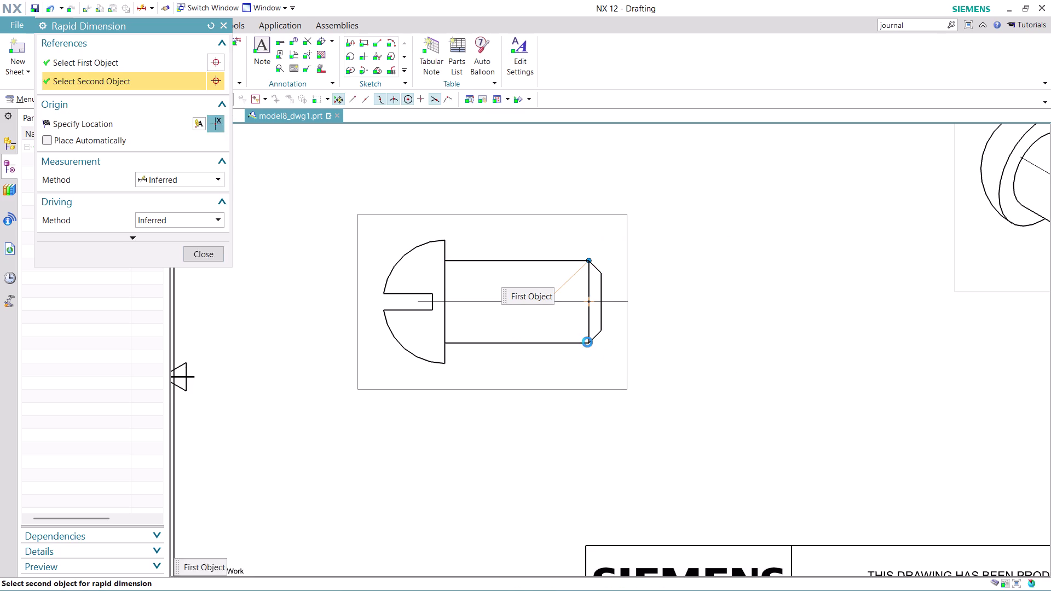
click(683, 306)
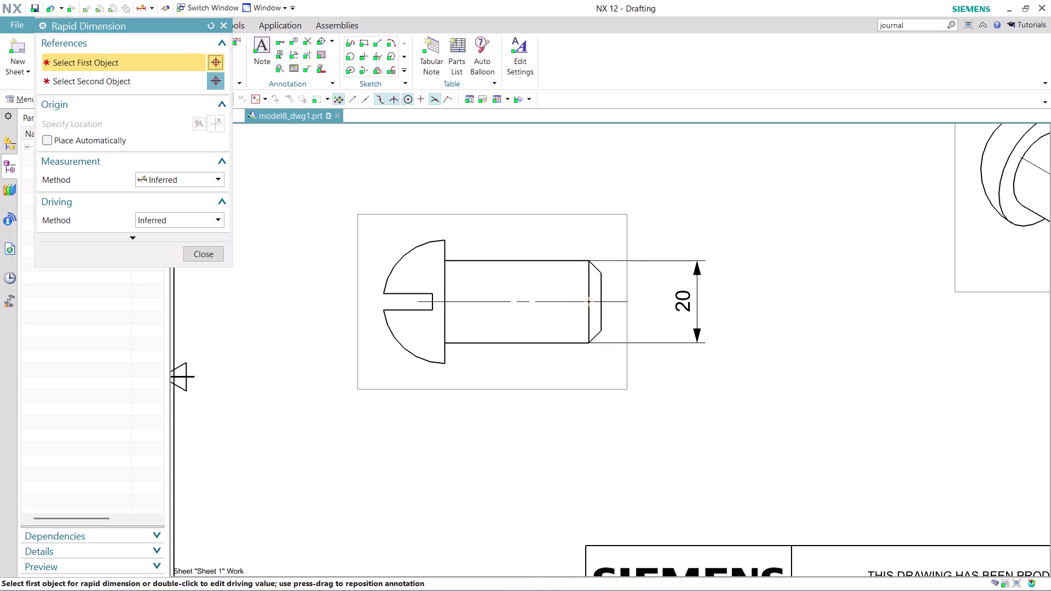
Dimension the slot with the 4 width and 3 depth dimensions.
scroll(up, 3)
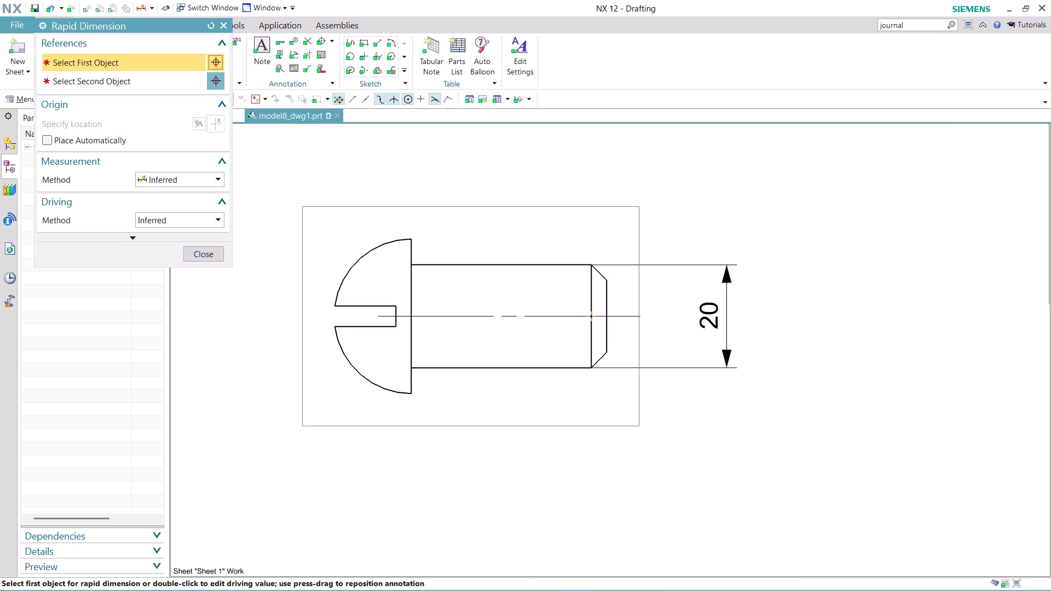
click(365, 306)
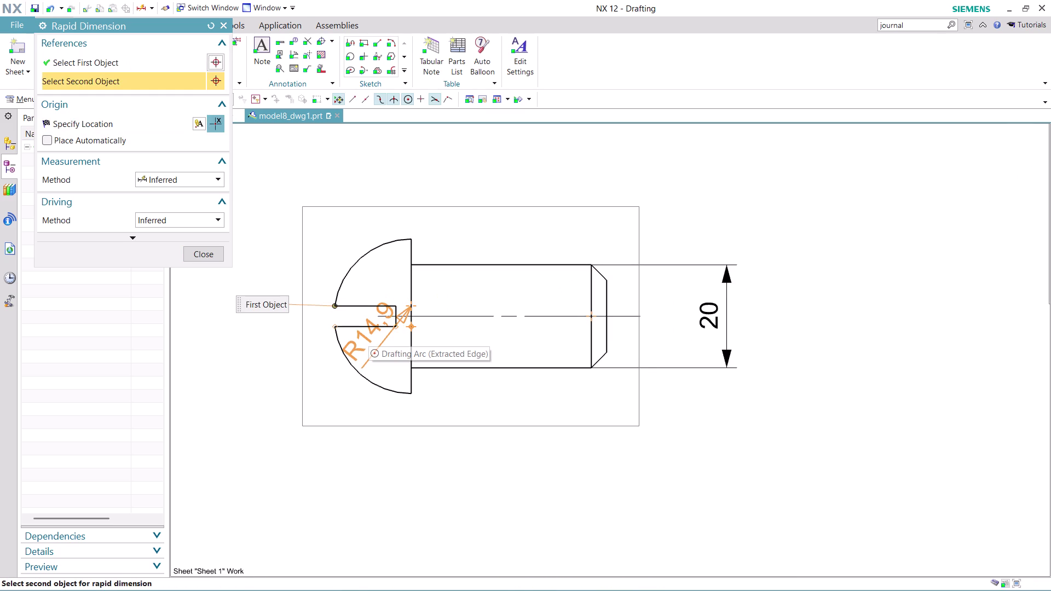
click(356, 328)
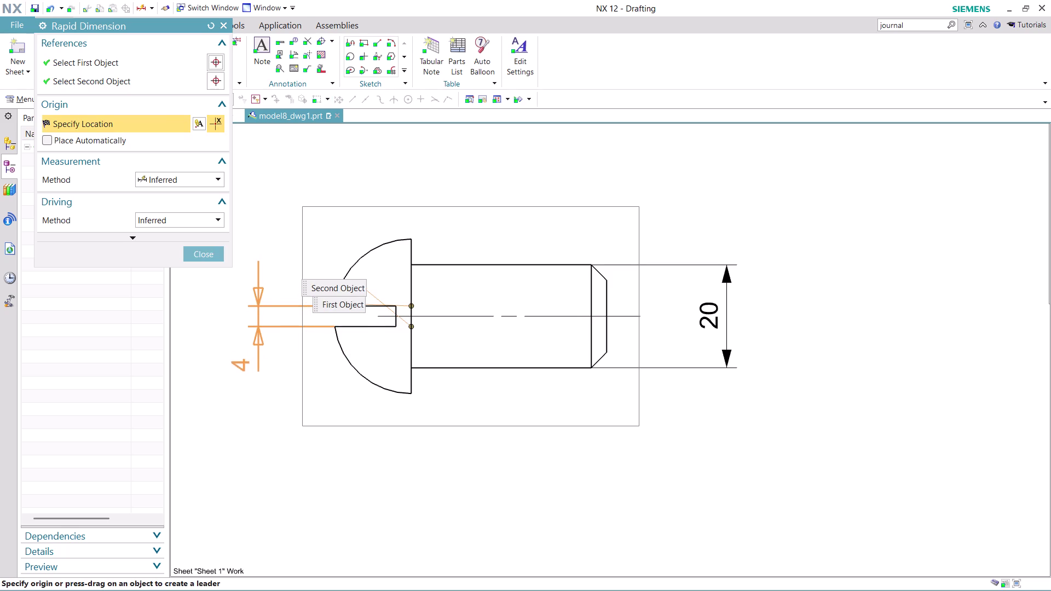
click(238, 372)
scroll(up, 3)
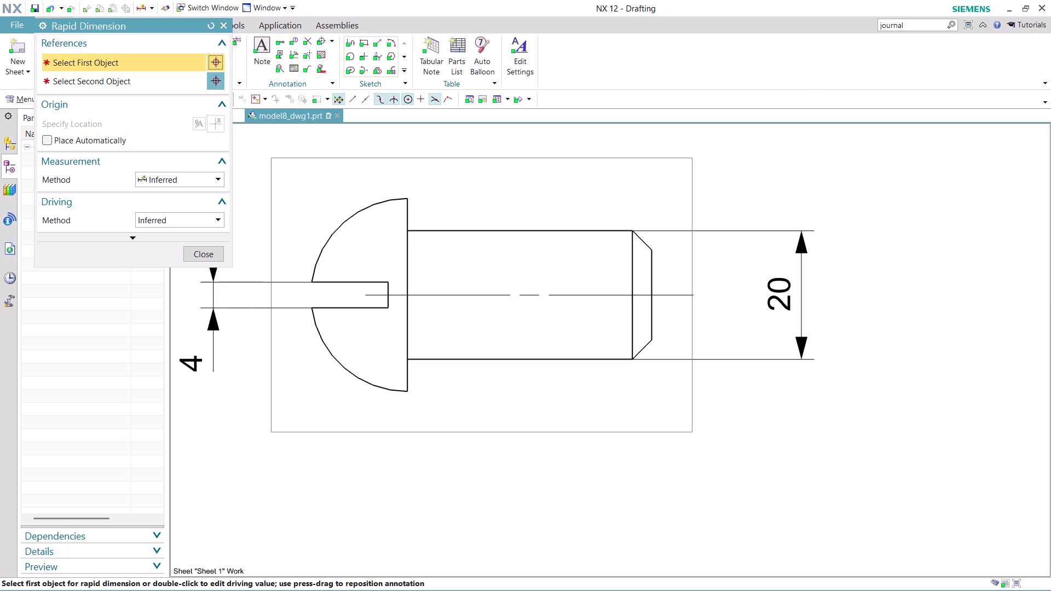
click(388, 302)
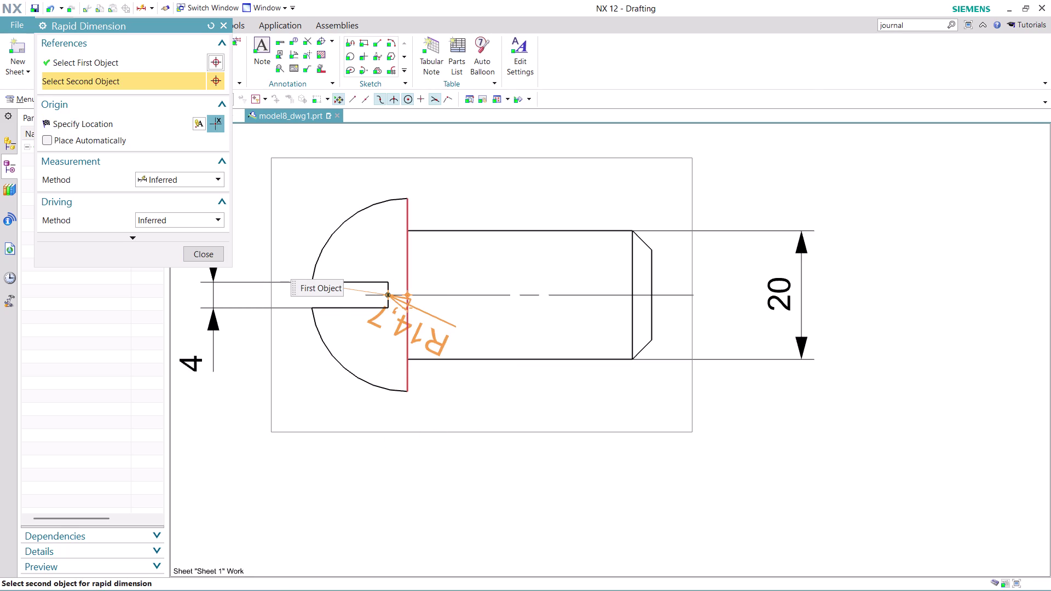
click(410, 371)
click(406, 470)
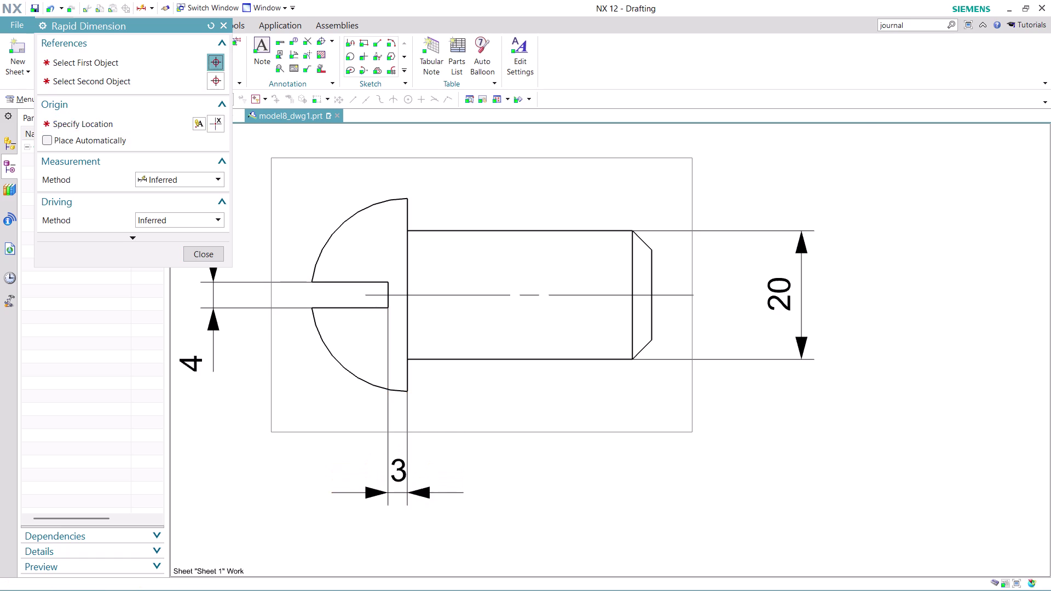
scroll(down, 3)
scroll(up, 3)
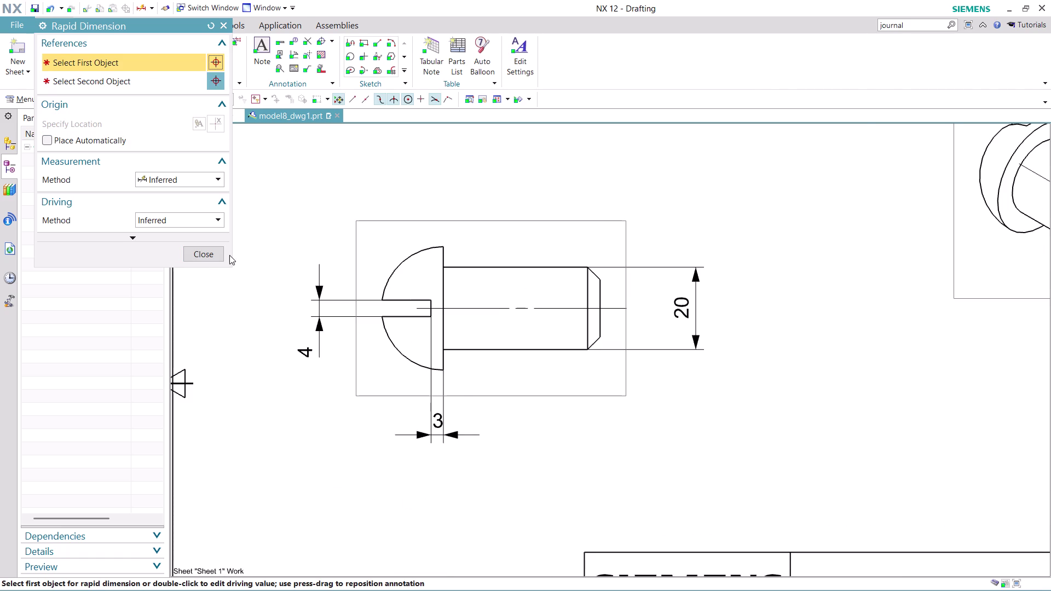
click(193, 252)
Place the R15 radius dimension on the head arc above the view.
click(205, 37)
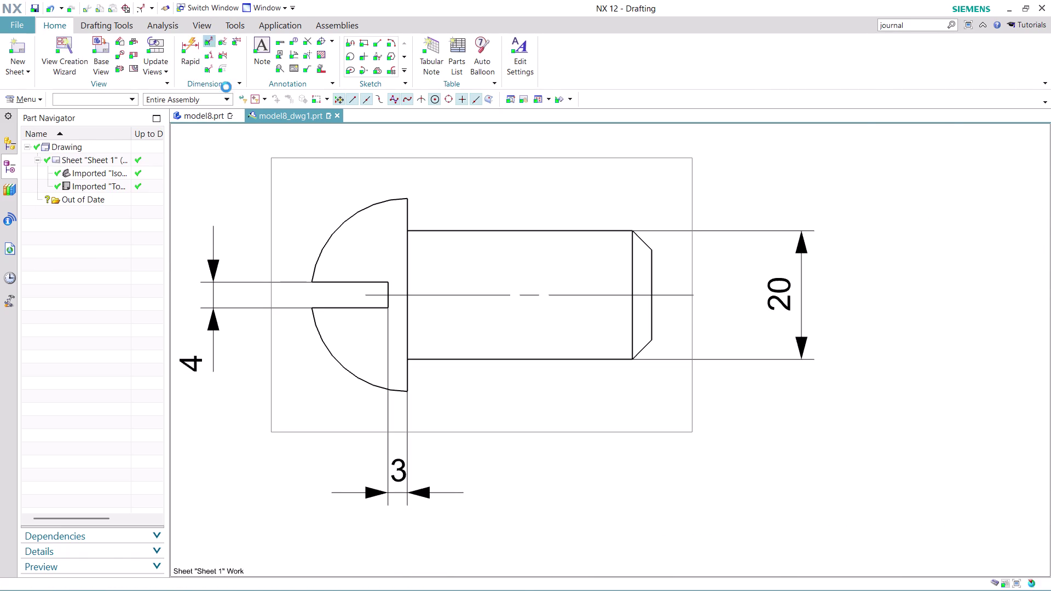
click(356, 215)
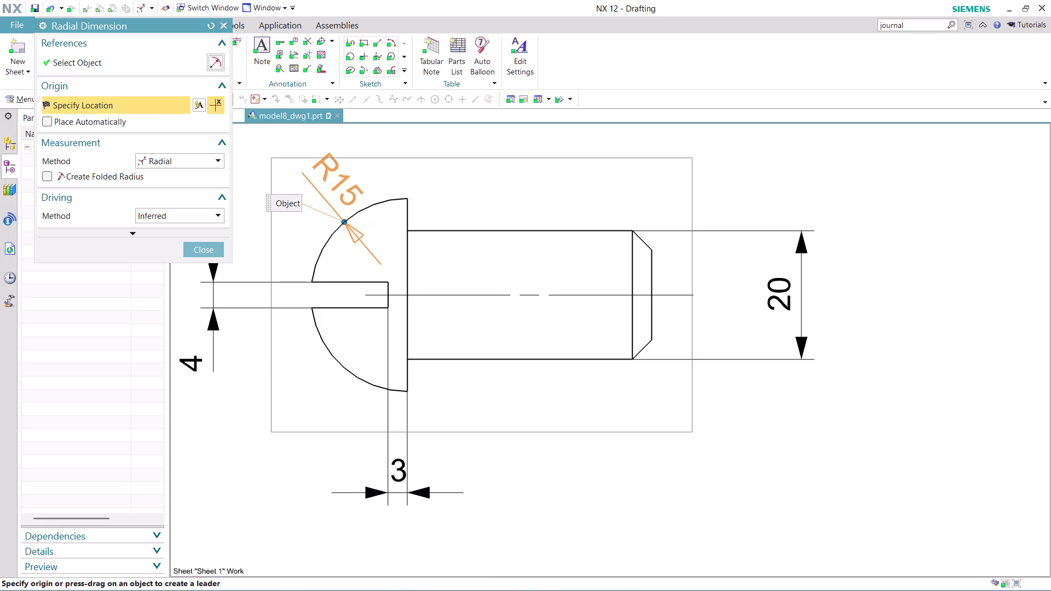
click(337, 179)
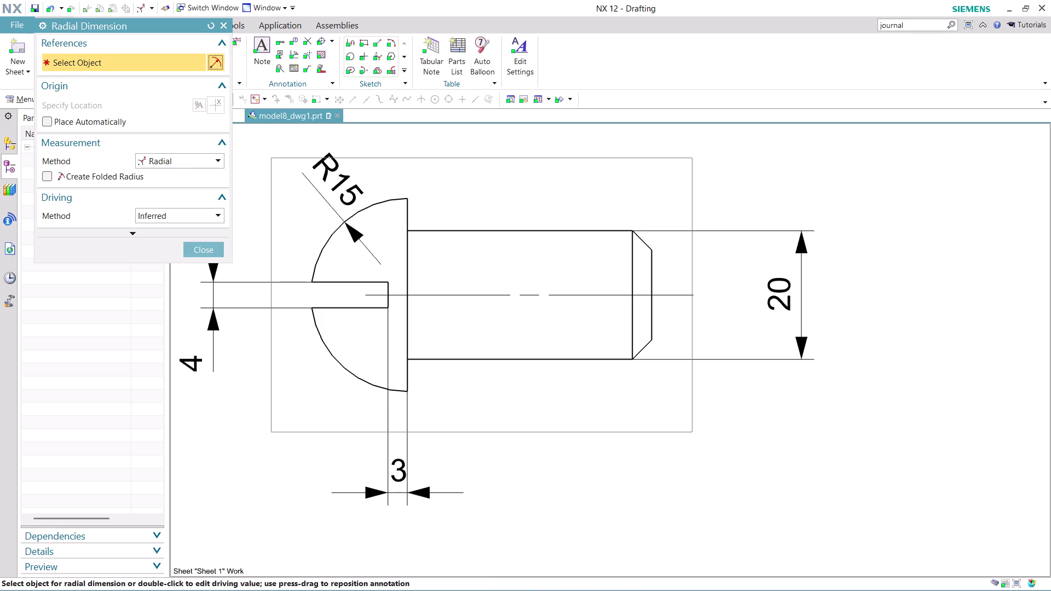
click(214, 247)
scroll(down, 3)
scroll(down, 3)
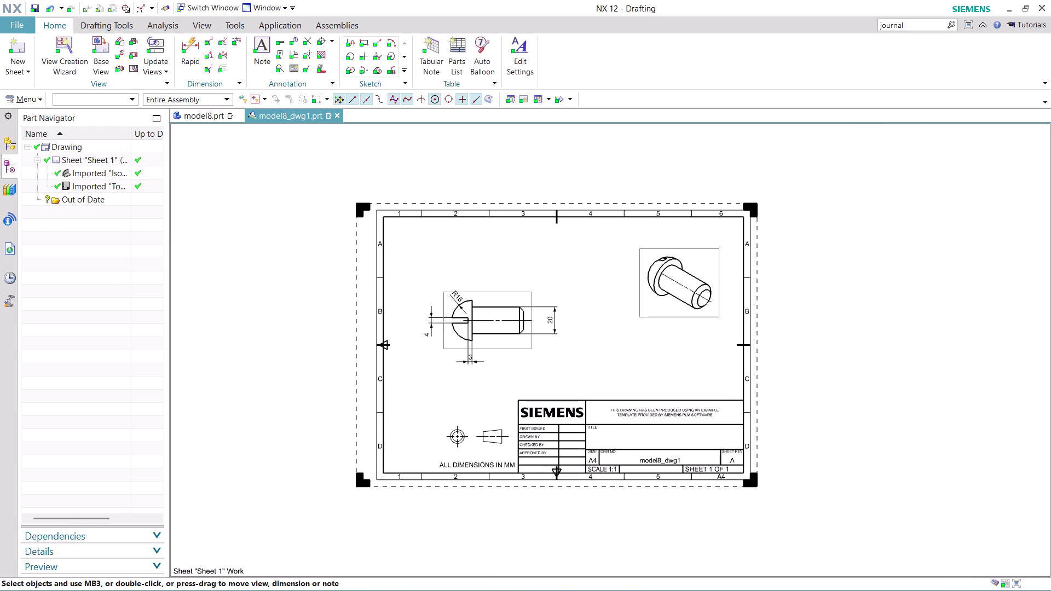
scroll(up, 3)
scroll(up, 3)
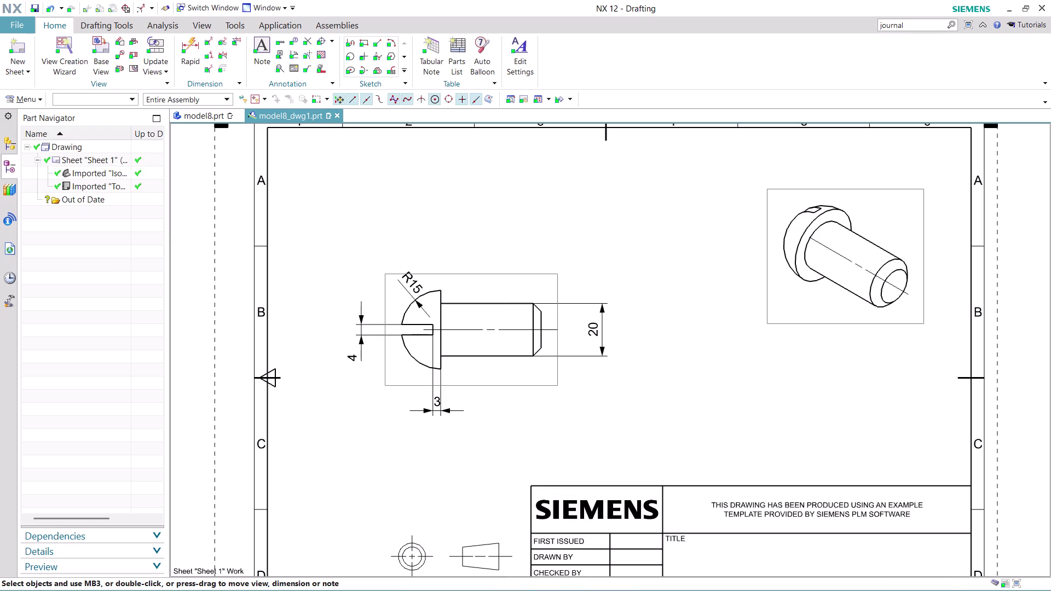
click(186, 44)
Dimension the 38 shank length from head face to chamfered end, above the view.
scroll(up, 3)
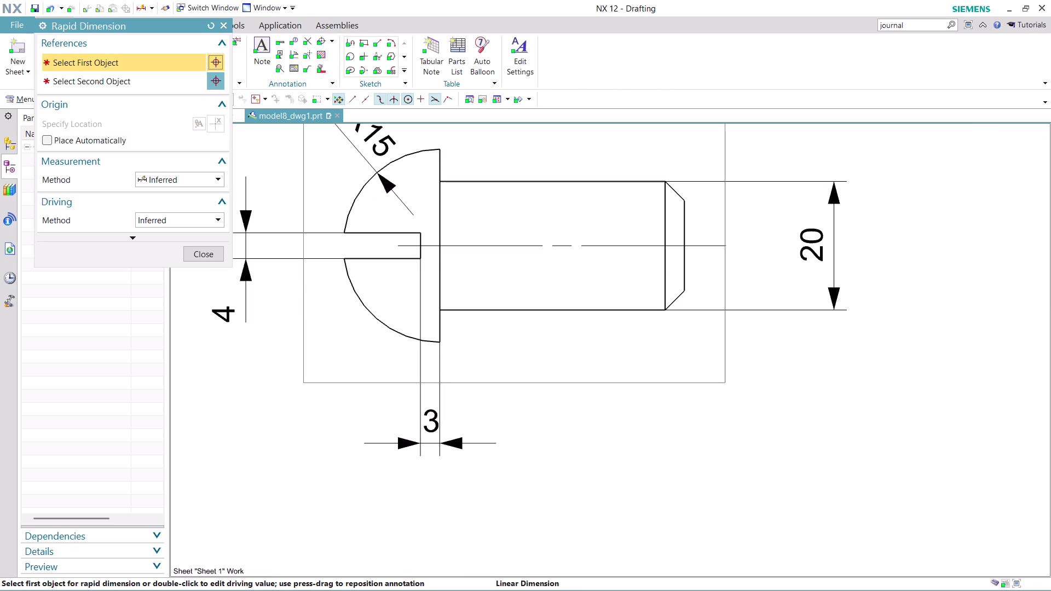
click(441, 182)
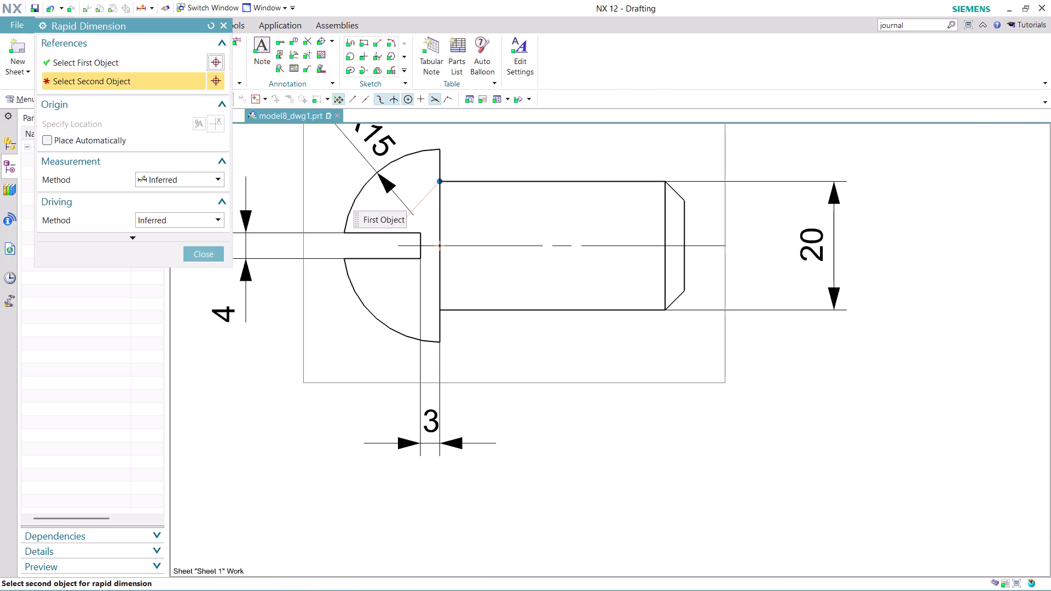
click(686, 204)
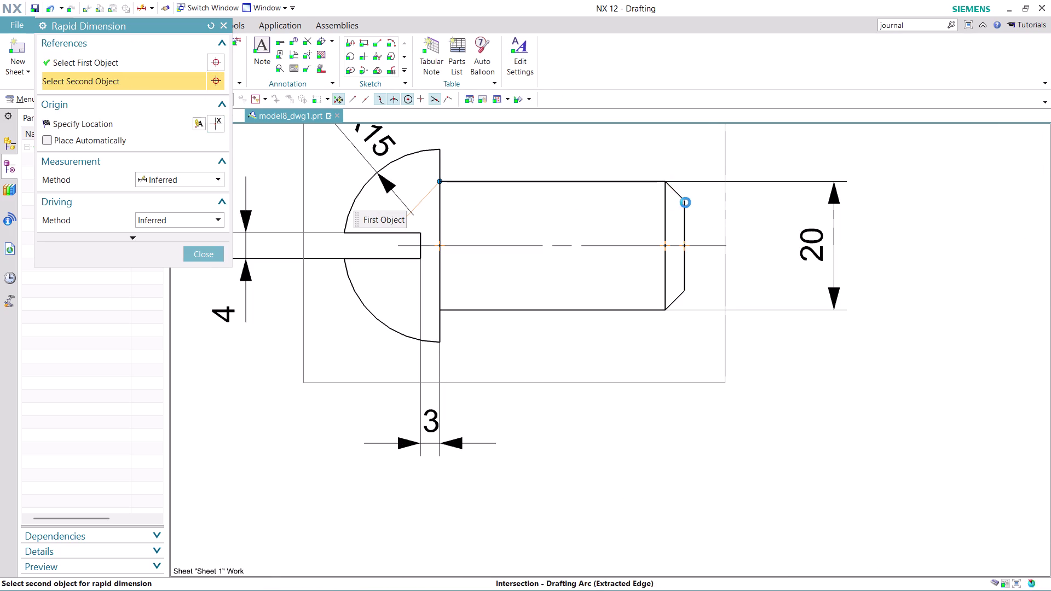
scroll(down, 3)
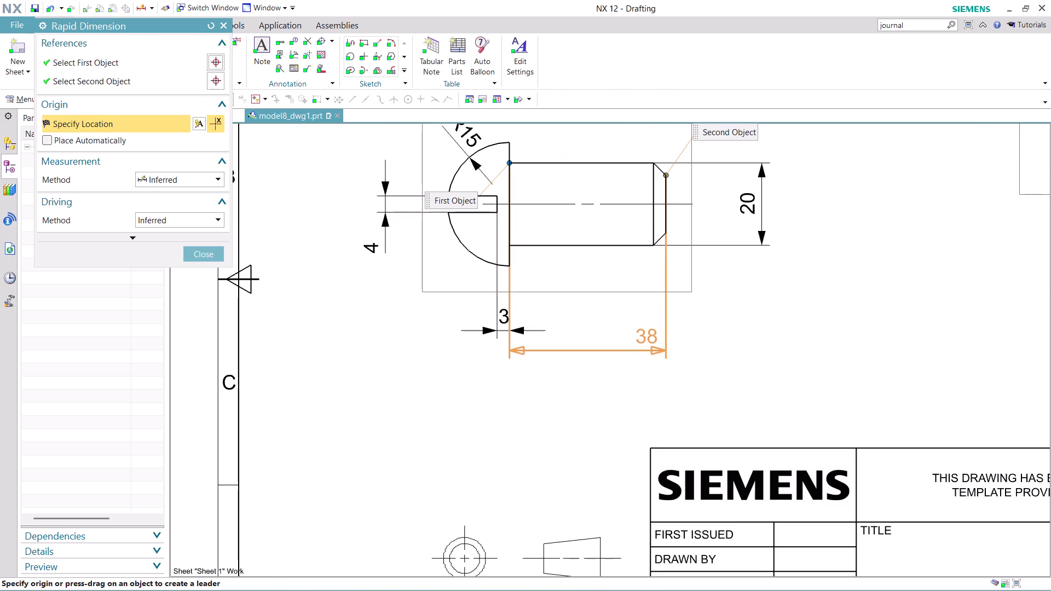
middle_drag(648, 341, 645, 473)
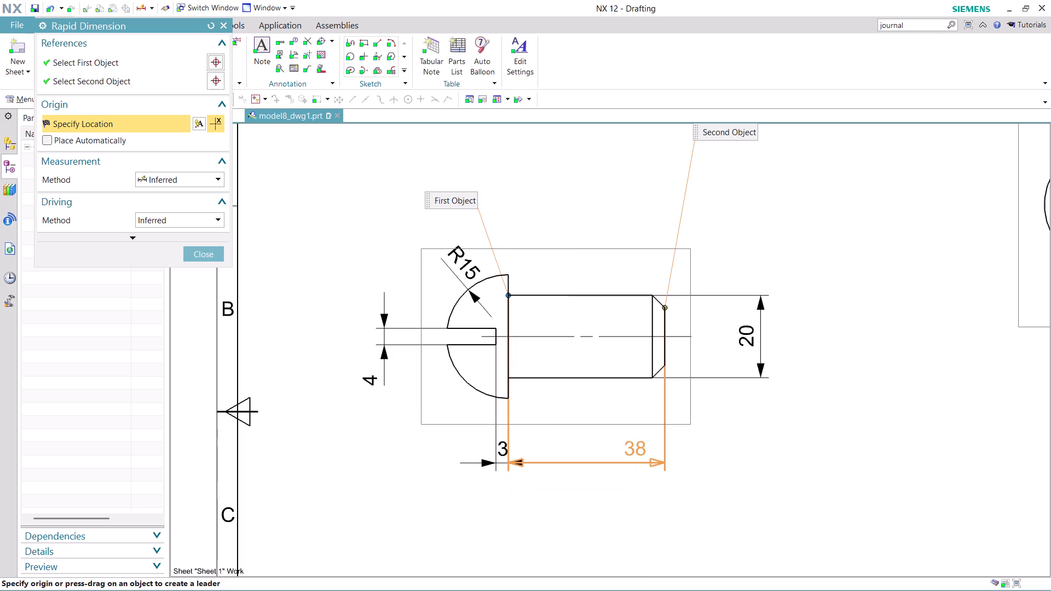
click(575, 194)
scroll(down, 3)
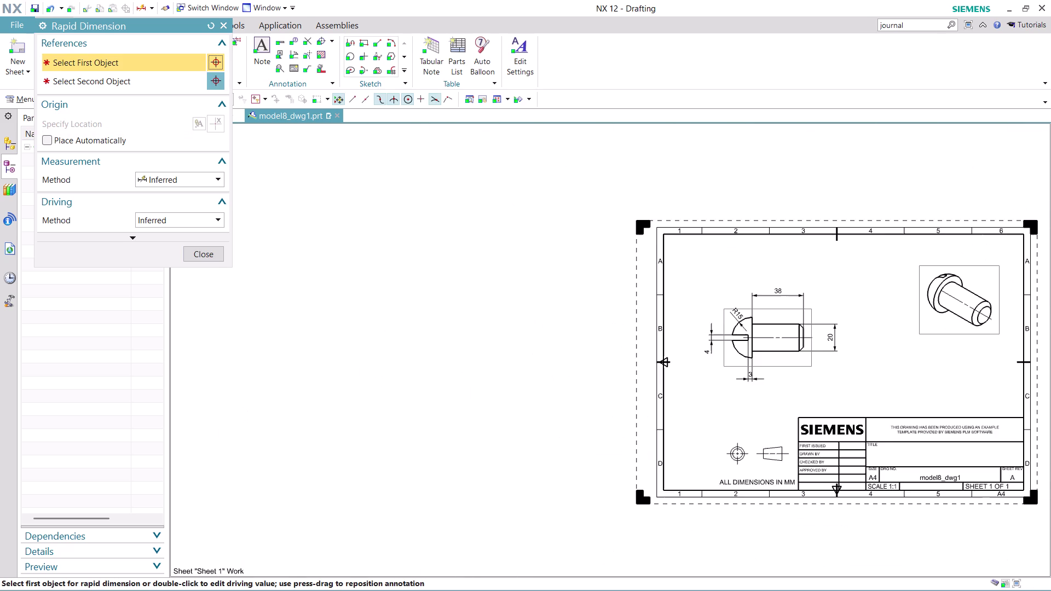
scroll(up, 3)
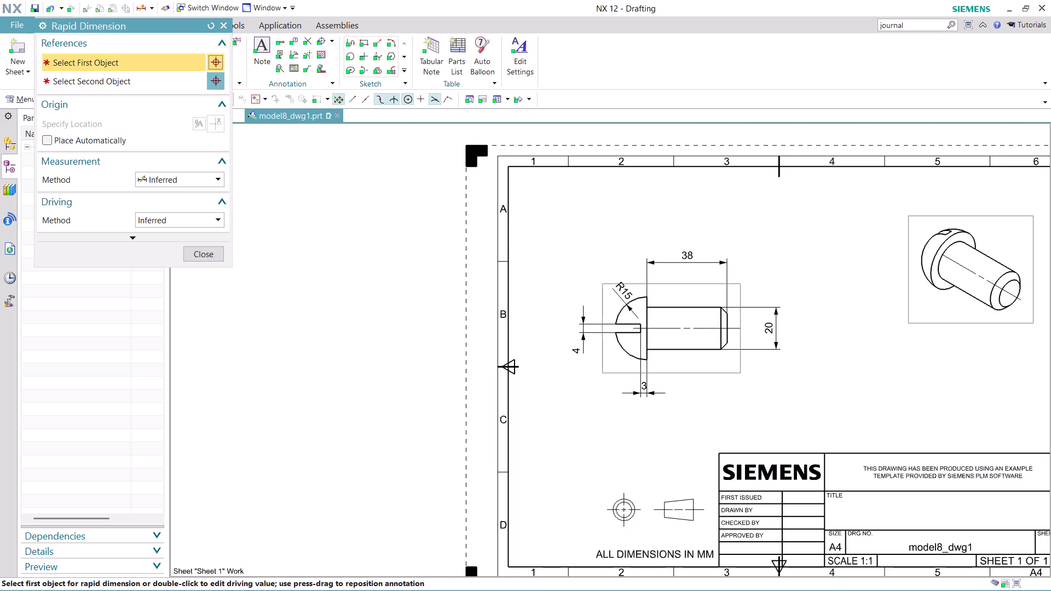
click(208, 253)
scroll(down, 3)
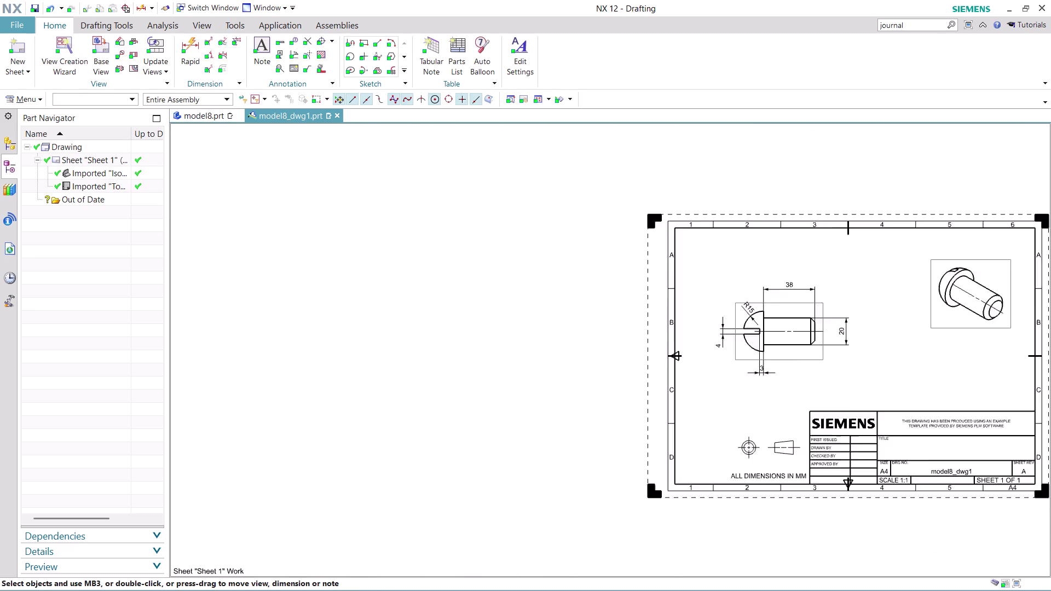
scroll(up, 3)
Set the isometric view's rendering style to Fully Shaded in its view settings.
right_click(859, 355)
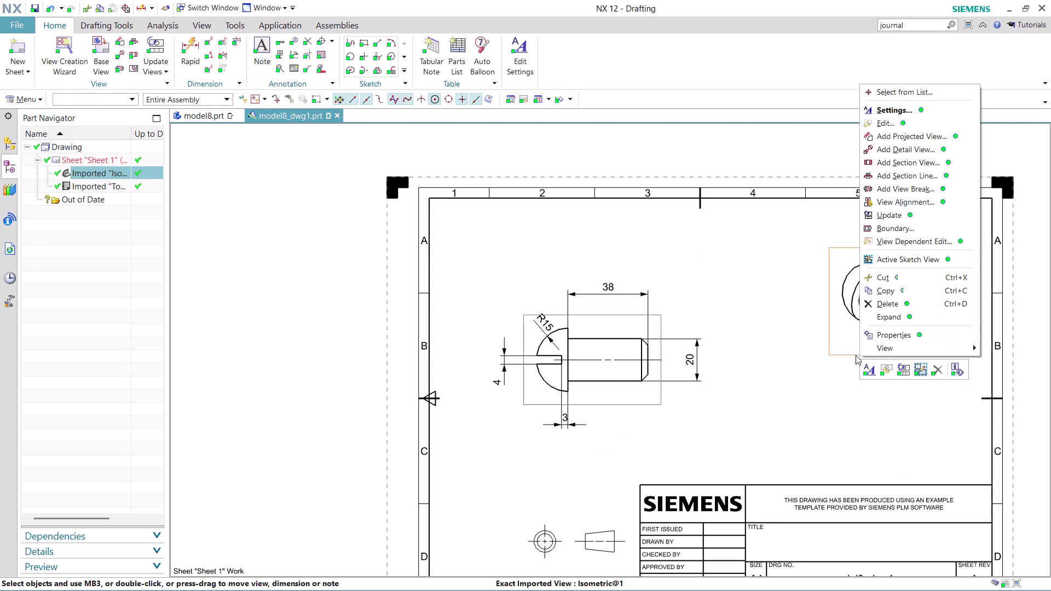
click(900, 113)
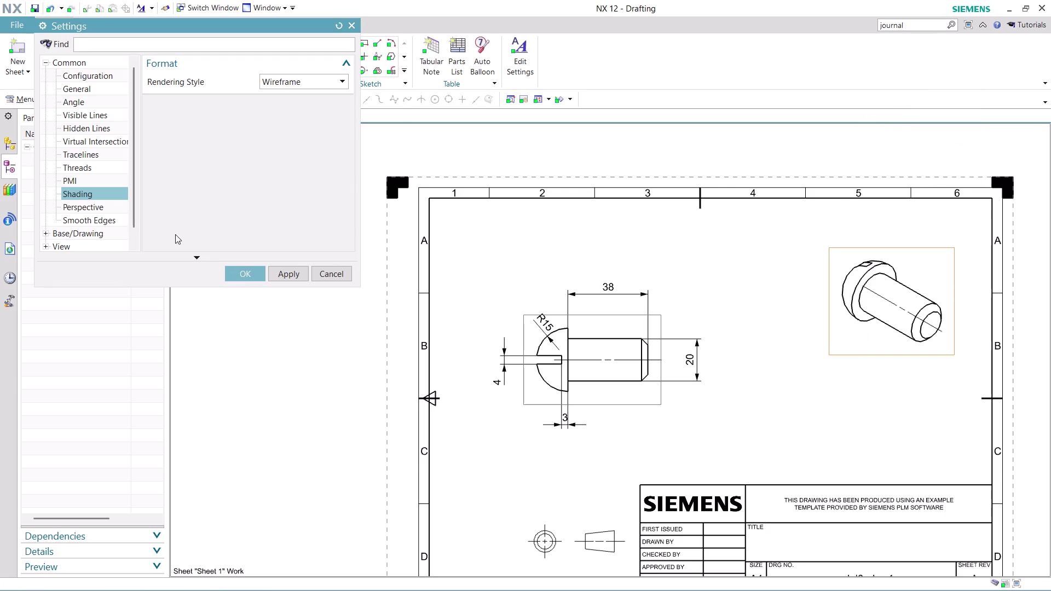
click(332, 78)
click(320, 96)
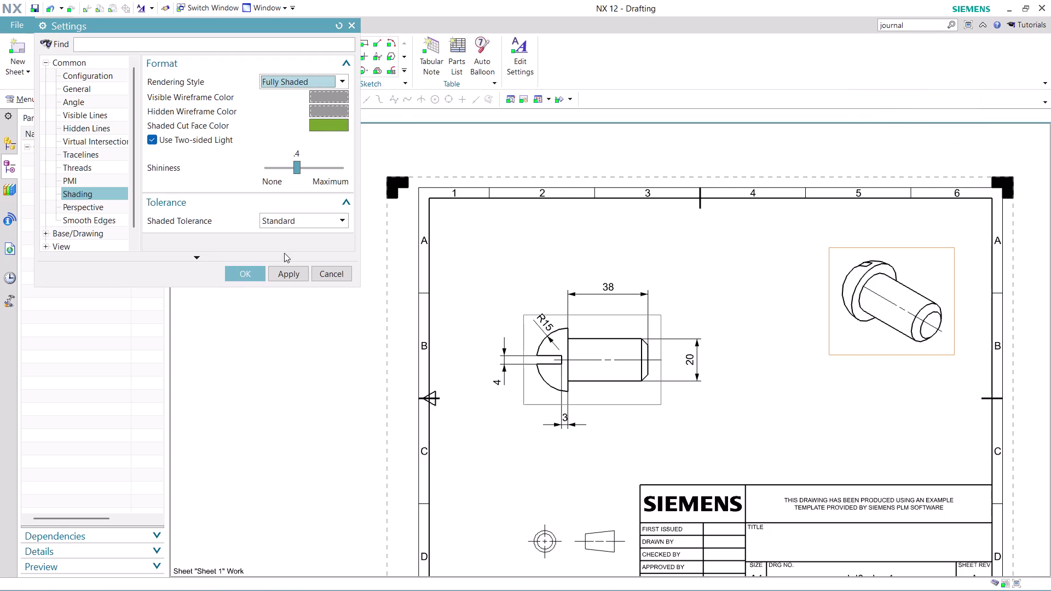
click(293, 283)
click(292, 278)
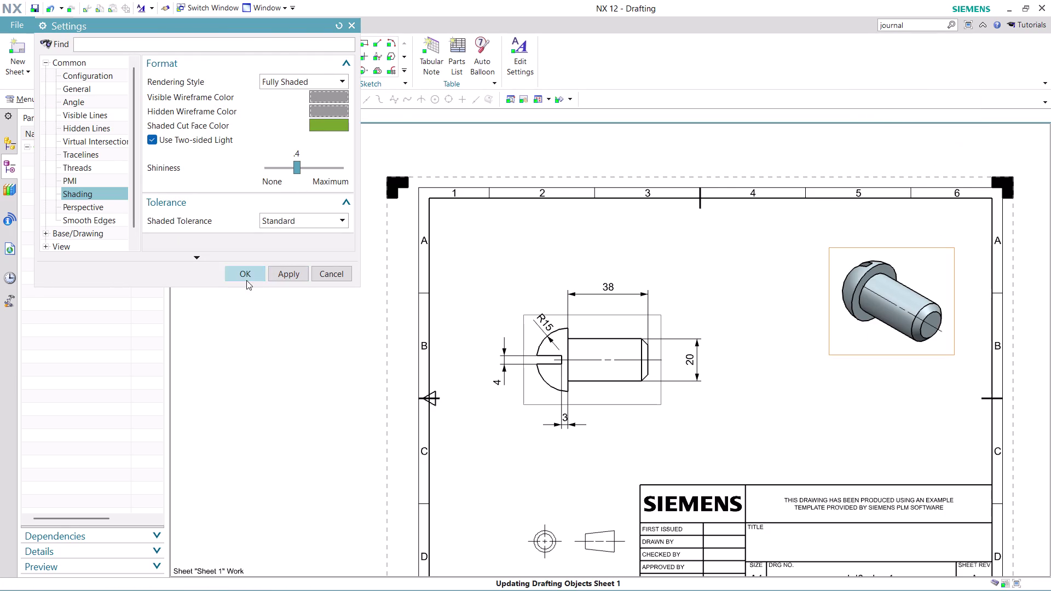
click(246, 280)
scroll(down, 3)
scroll(up, 3)
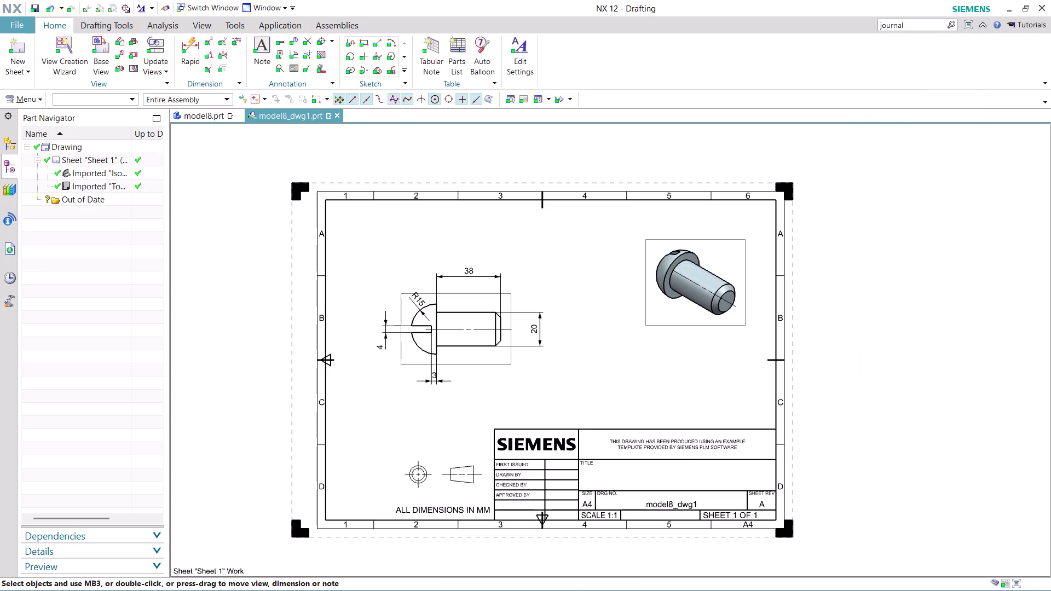
scroll(up, 3)
scroll(down, 3)
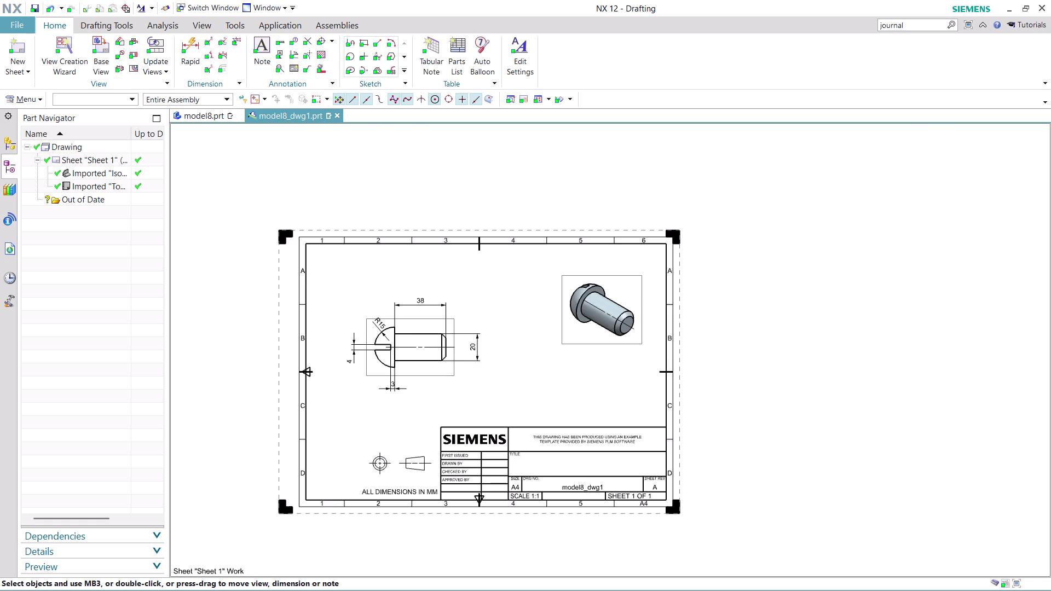
scroll(up, 3)
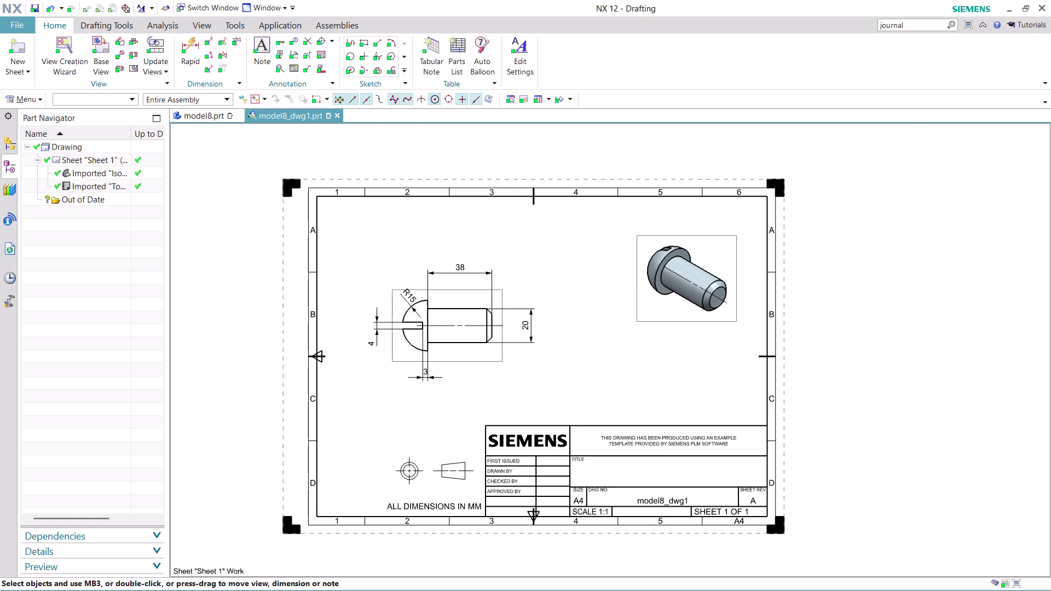
click(210, 117)
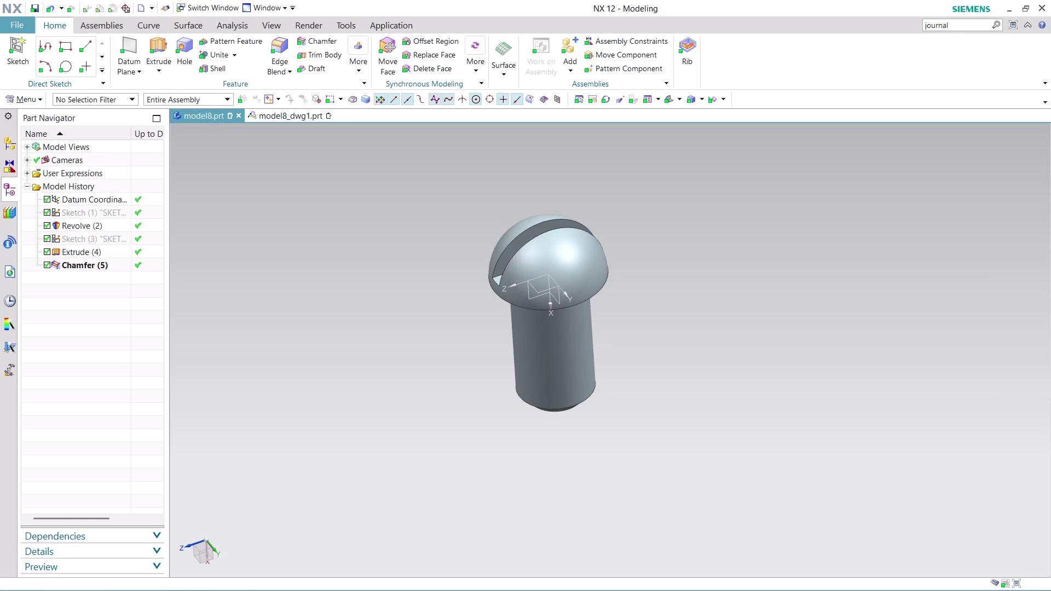
Save the pin part as ASSEMBLY 16 PART 7.prt and return to the drawing sheet.
key(ctrl+s)
click(529, 435)
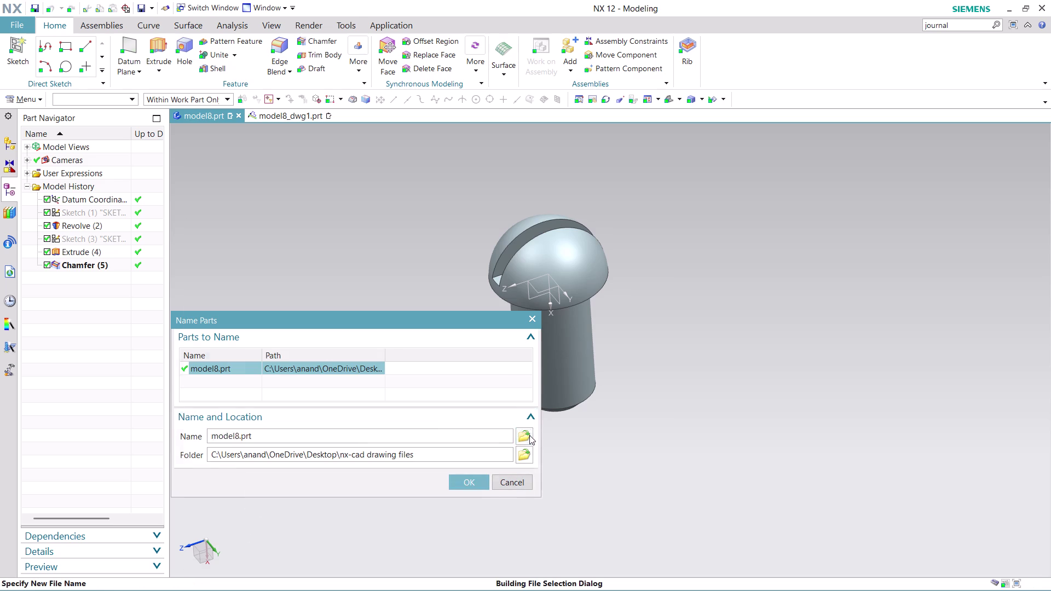
text(A)
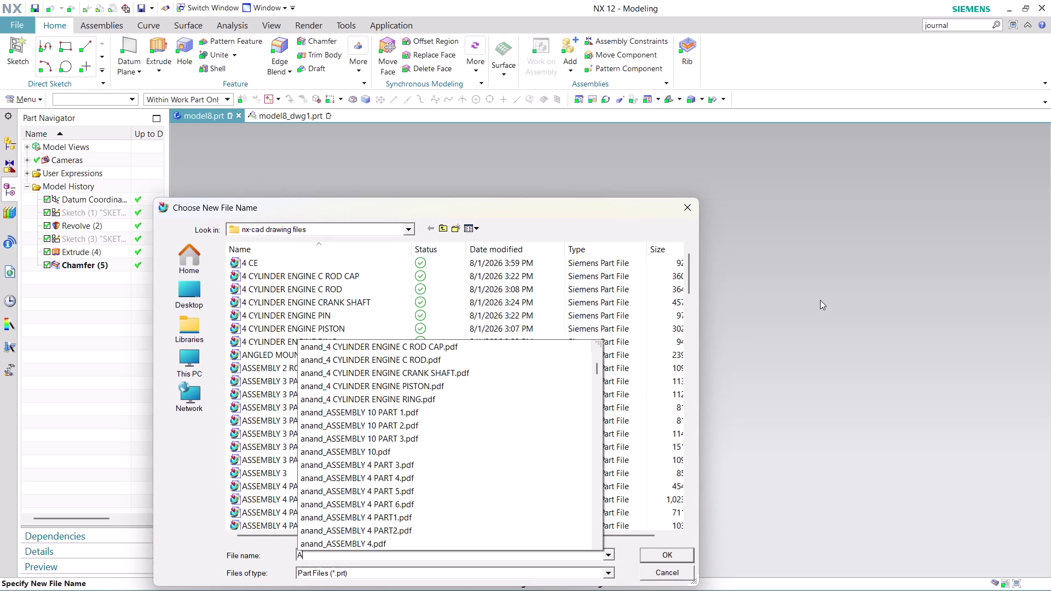
text(SS)
text(EMB)
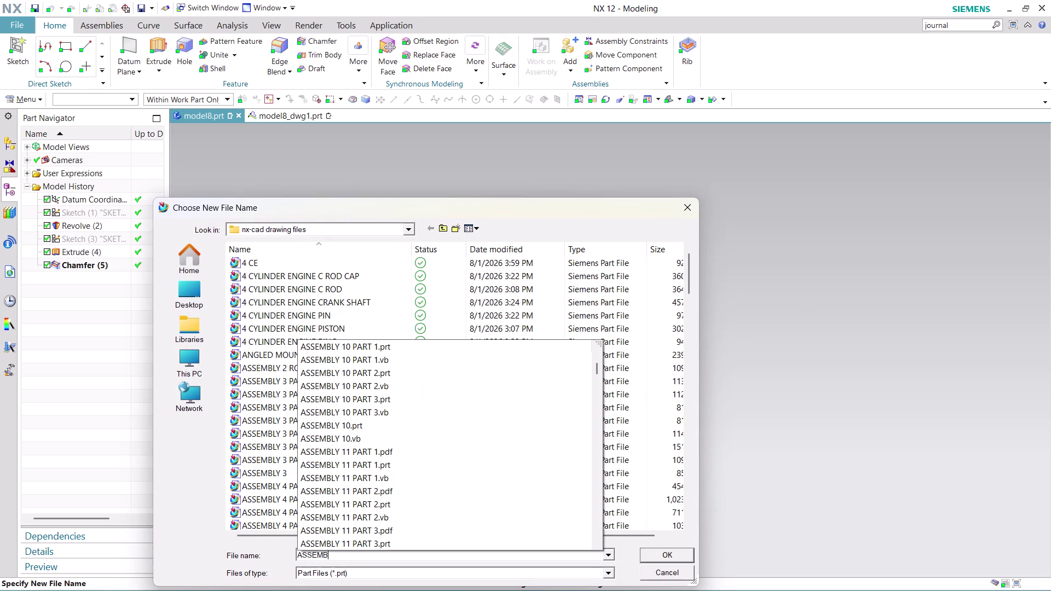
text(LY 1)
text(6)
key(space)
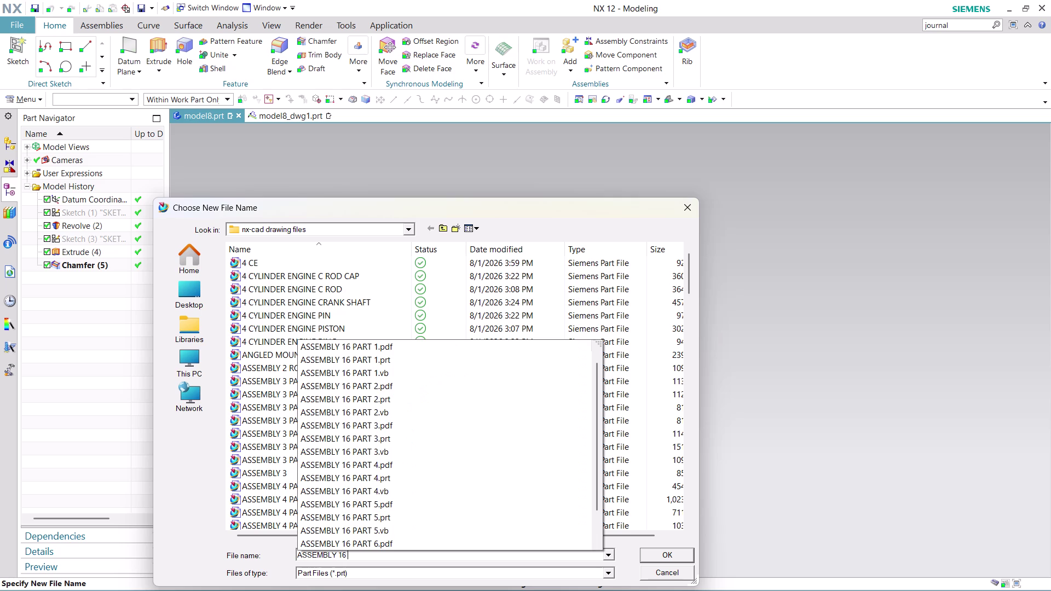
text(PART)
key(space)
key(7)
key(Return)
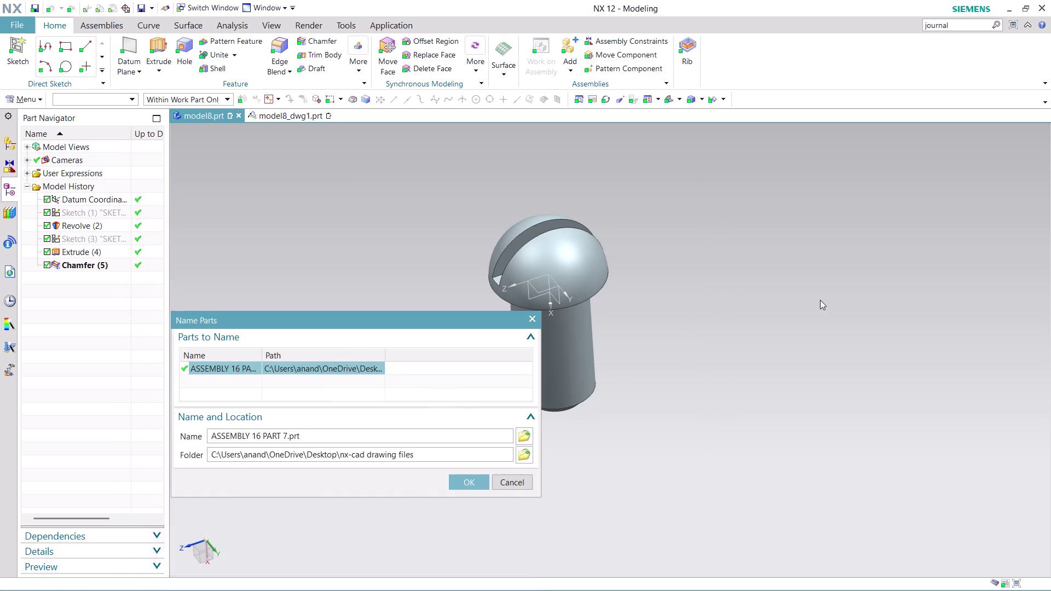
click(473, 487)
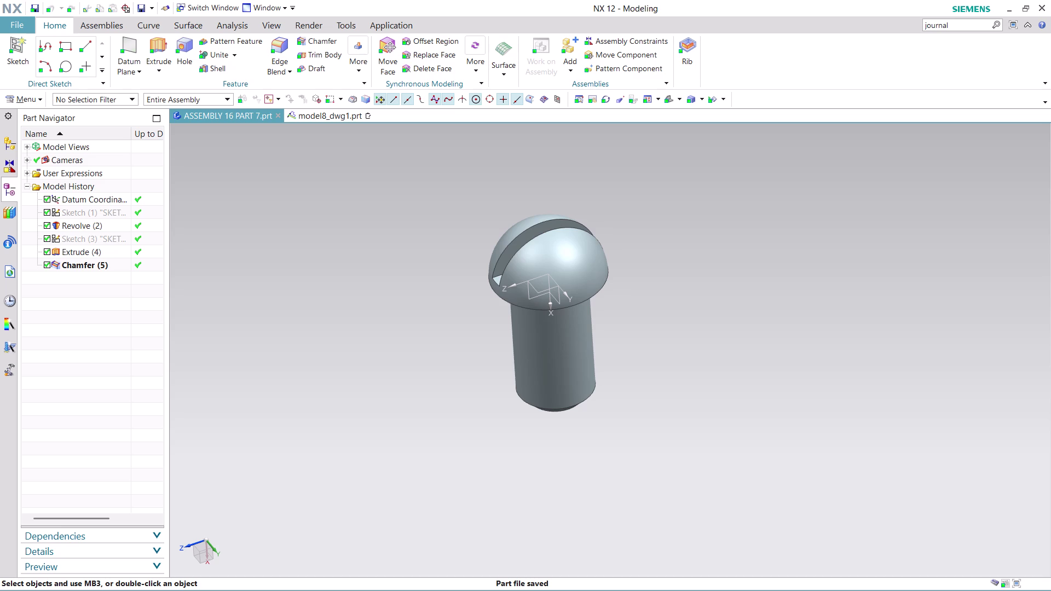
click(325, 117)
click(18, 22)
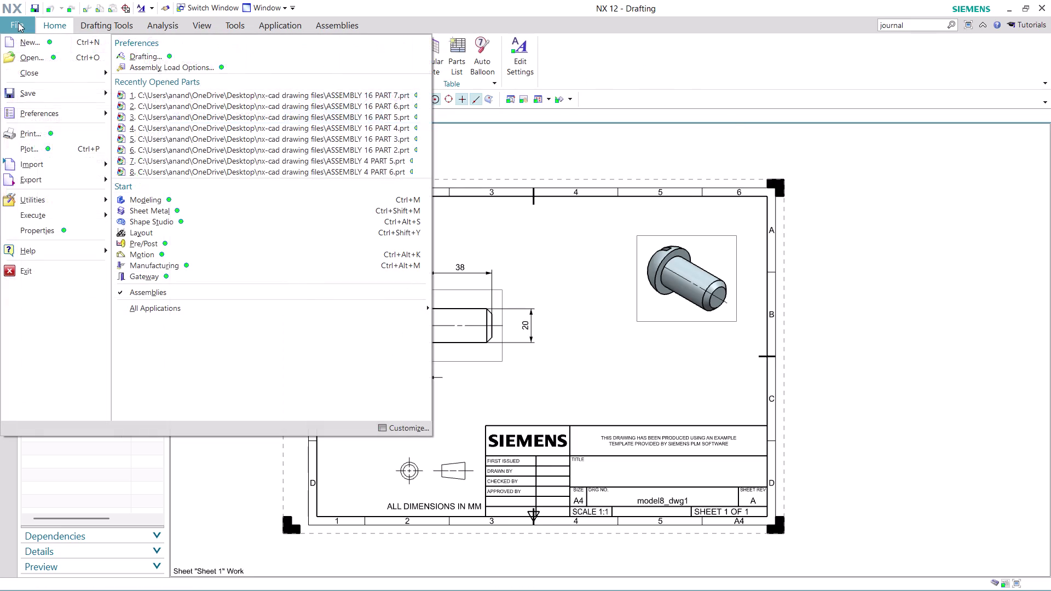
Export the drawing sheet to a PDF named ASSEMBLY 16 PART 7.
click(241, 96)
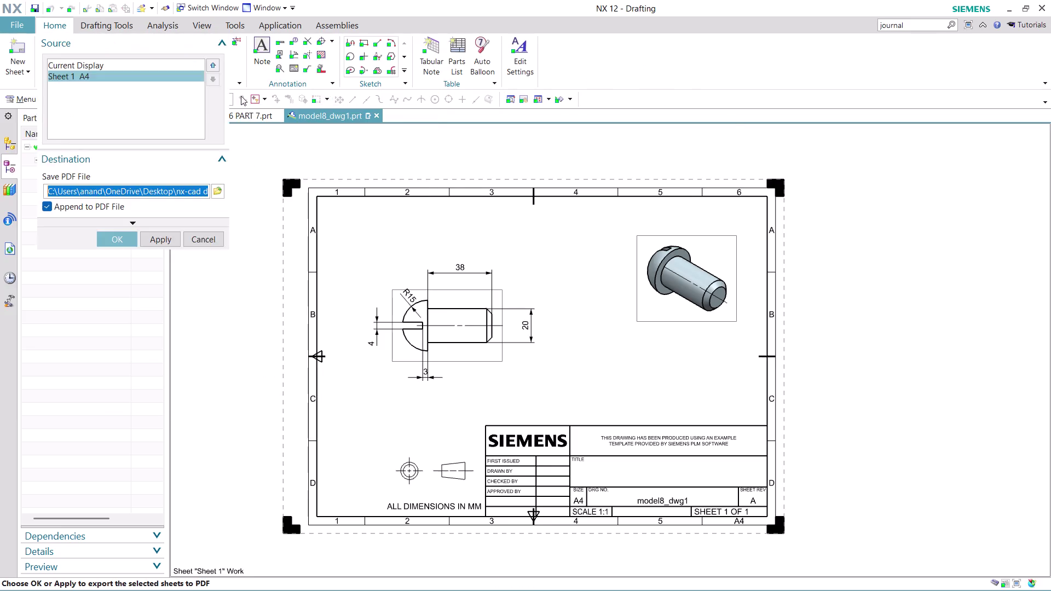
click(219, 187)
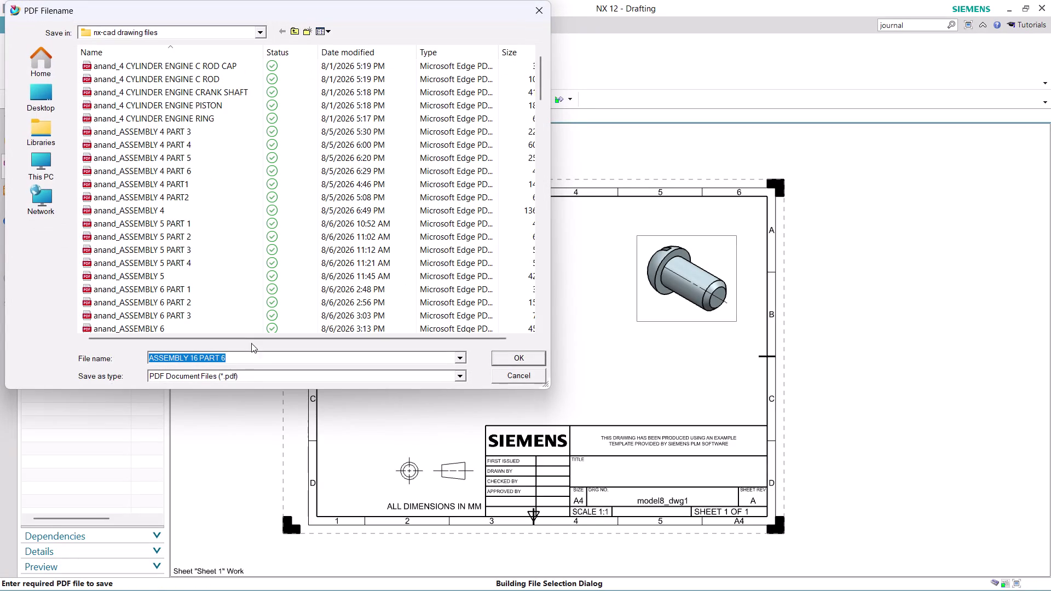
click(247, 353)
click(246, 354)
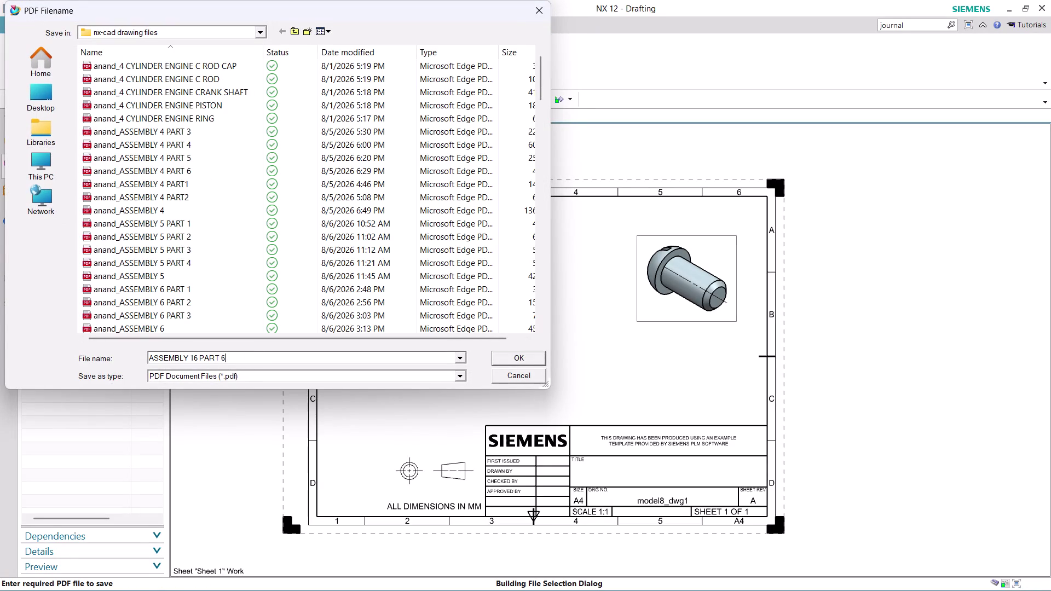
key(BackSpace)
key(7)
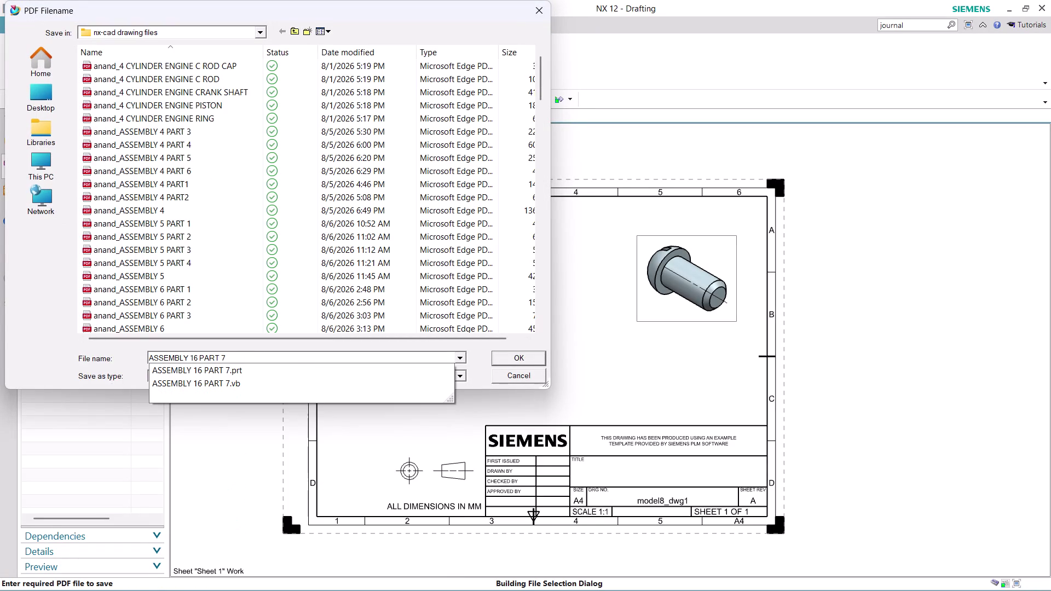
click(525, 357)
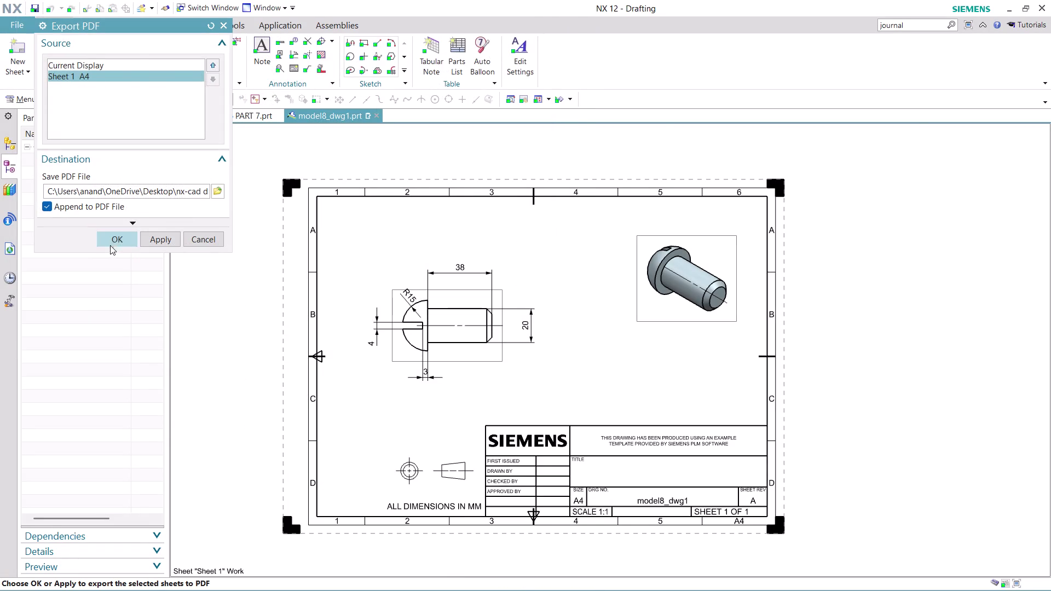
click(115, 238)
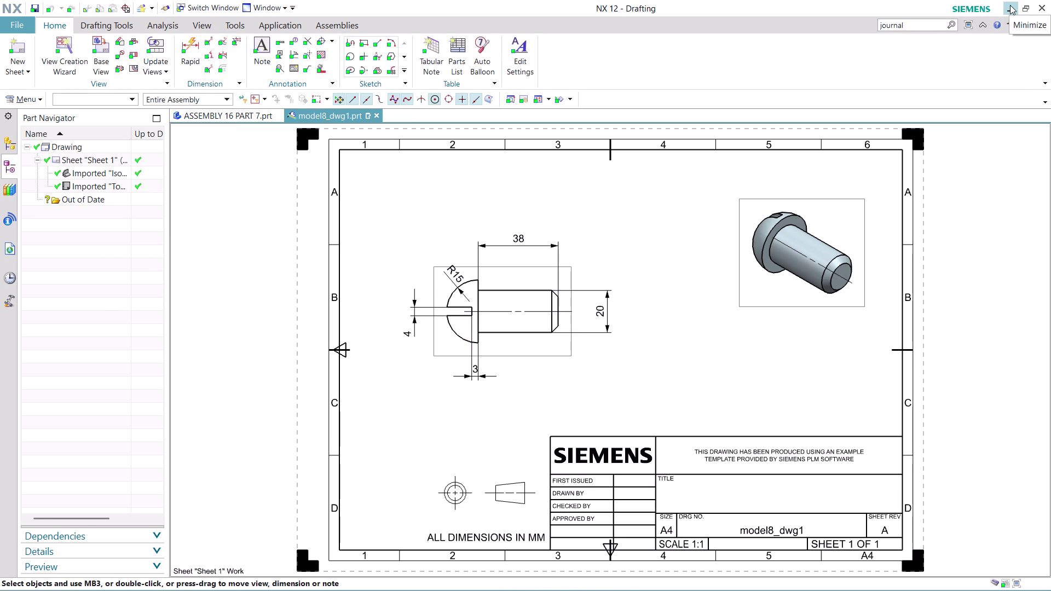
click(914, 22)
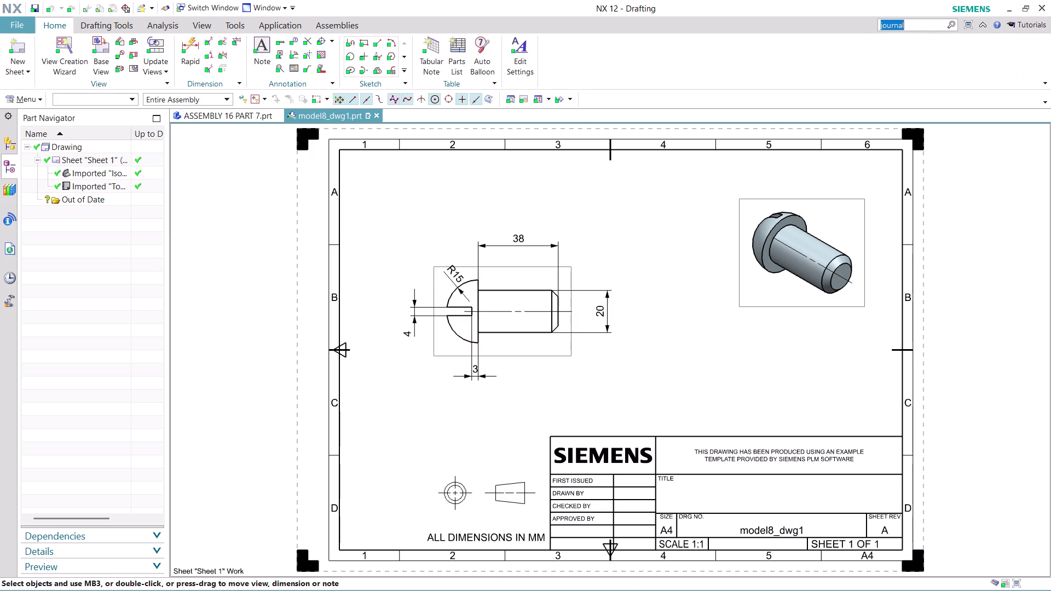
Find the journal commands via 'journal' search and stop the journal recording.
key(Return)
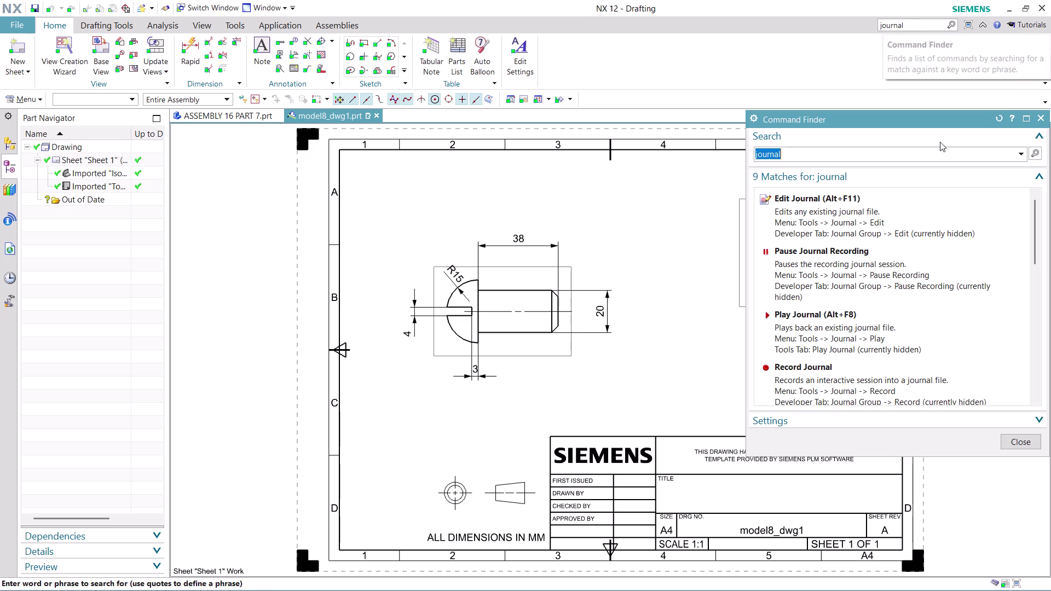
scroll(down, 3)
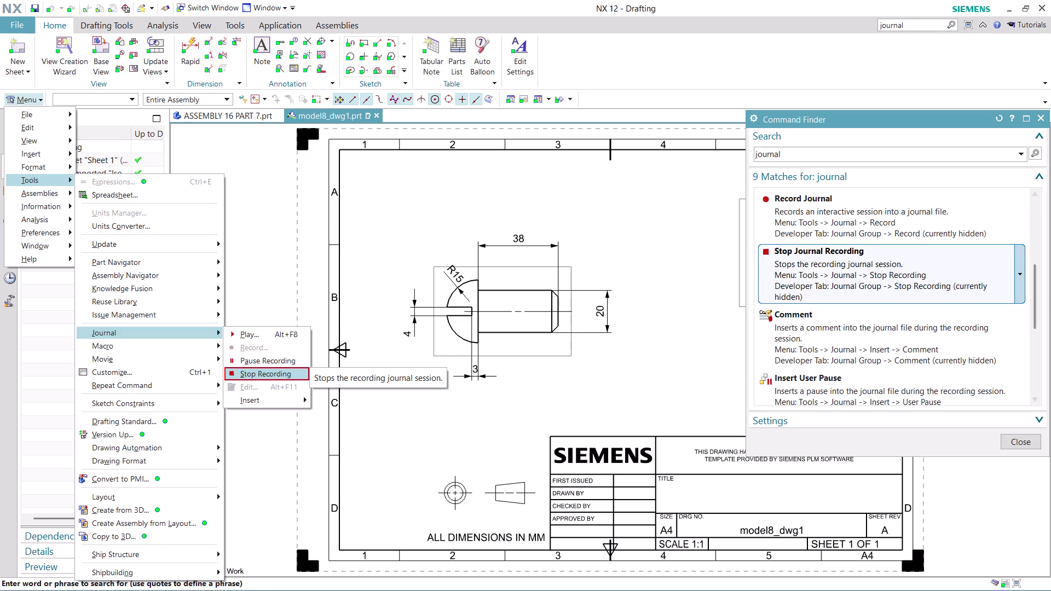
click(899, 270)
click(899, 271)
click(899, 270)
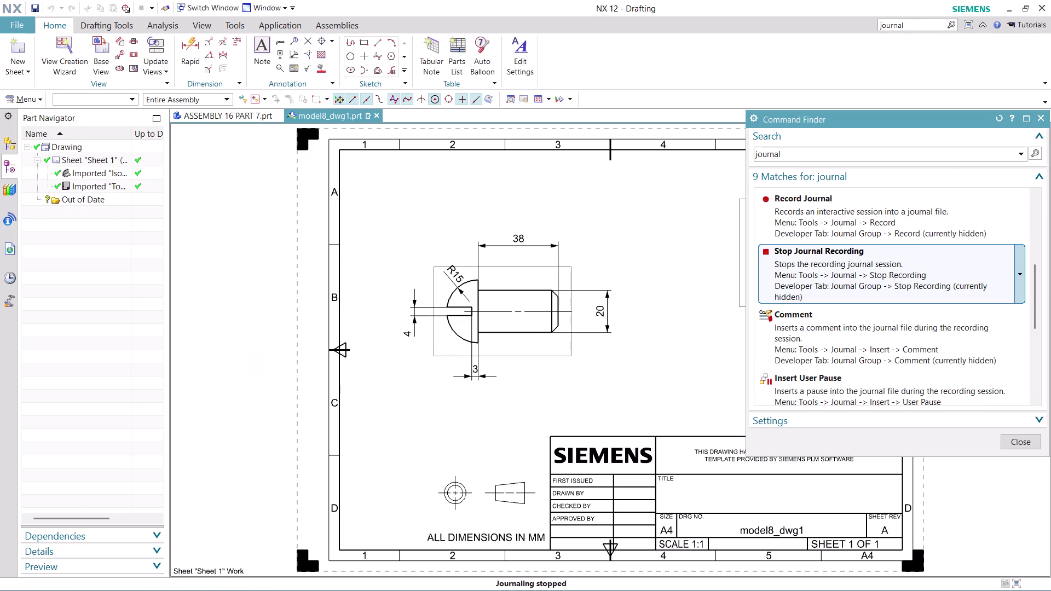
click(700, 75)
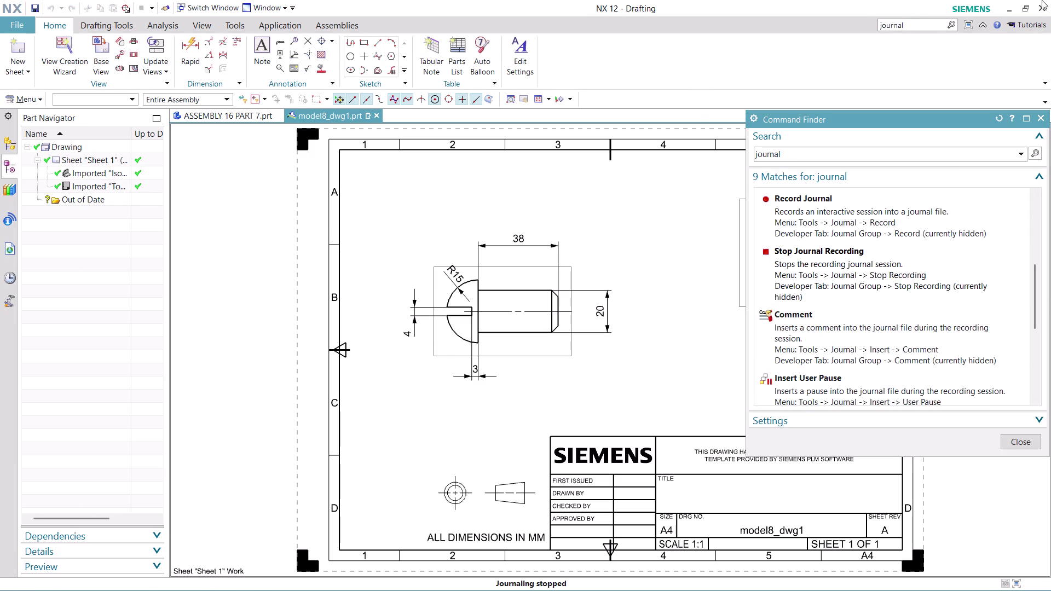